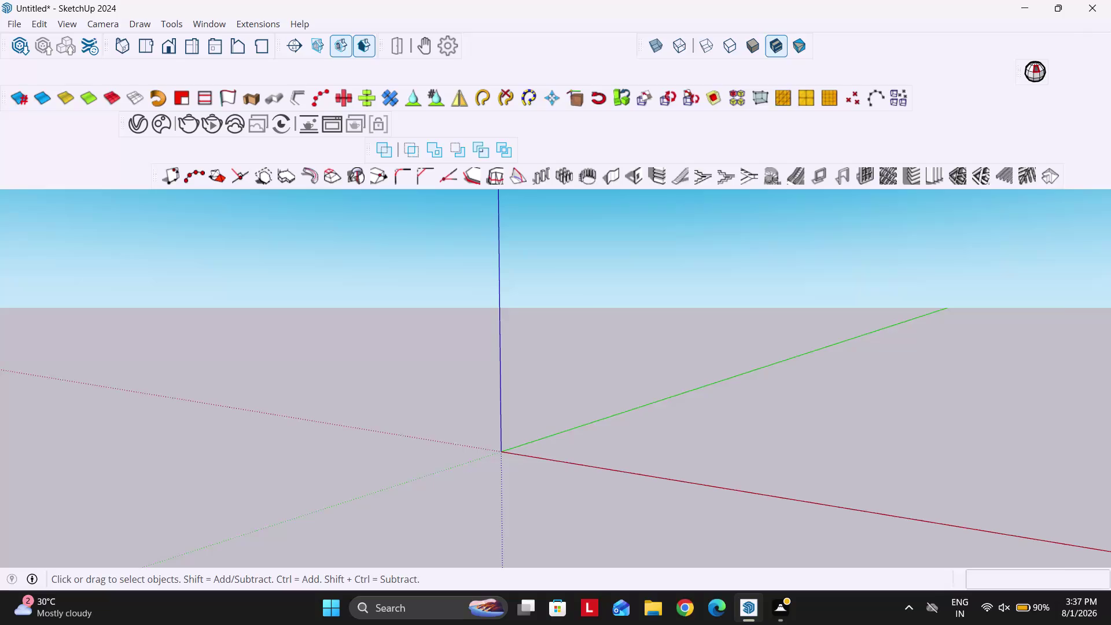
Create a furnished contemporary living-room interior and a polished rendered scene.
Hide the JHS PowerBar, V-Ray and Solid Inspector plugin toolbars.
right_click(526, 53)
click(552, 10)
right_click(518, 40)
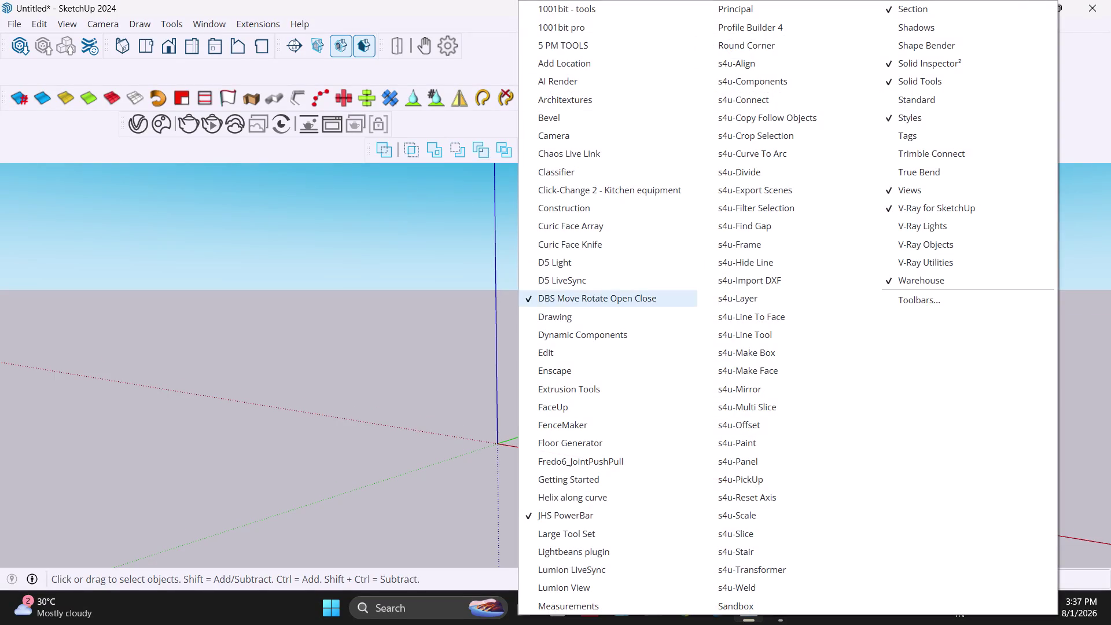
click(562, 296)
right_click(521, 54)
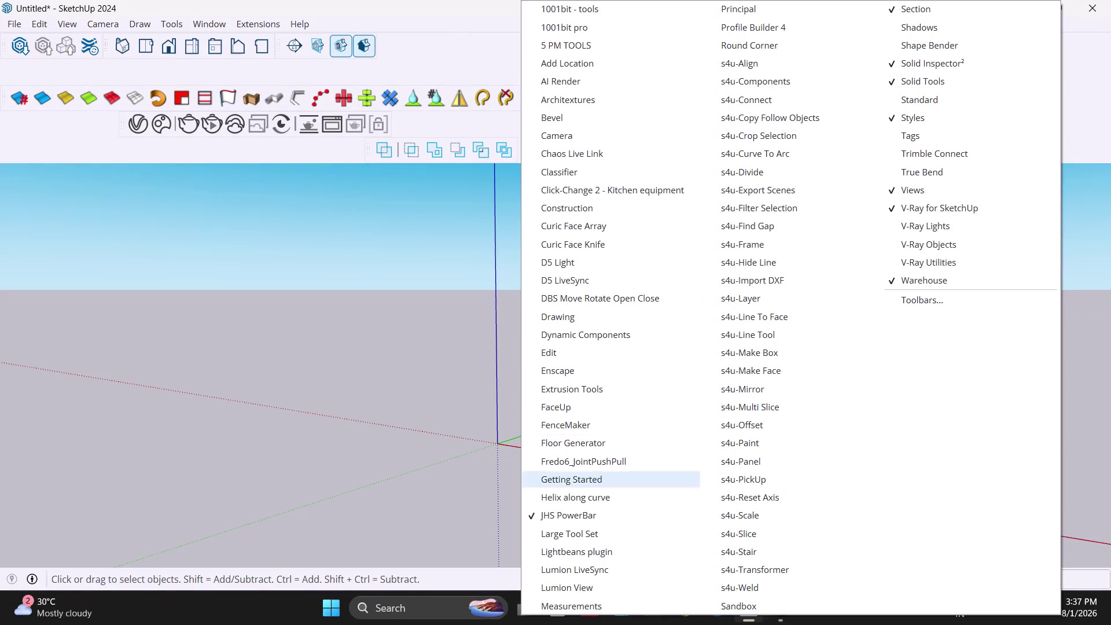
click(551, 516)
right_click(536, 96)
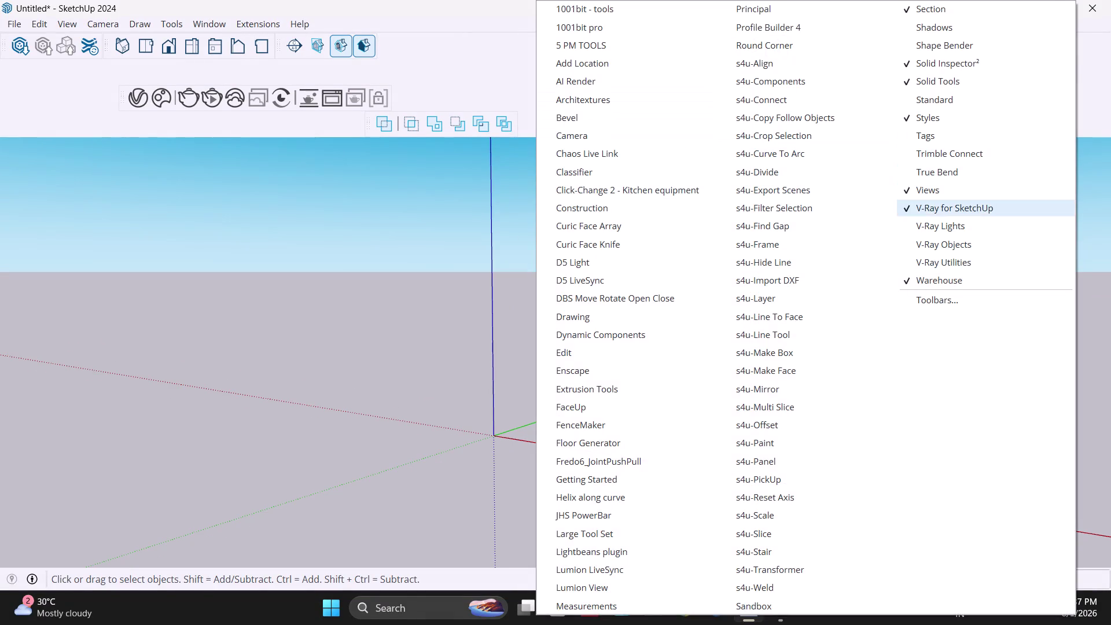
click(931, 210)
right_click(585, 67)
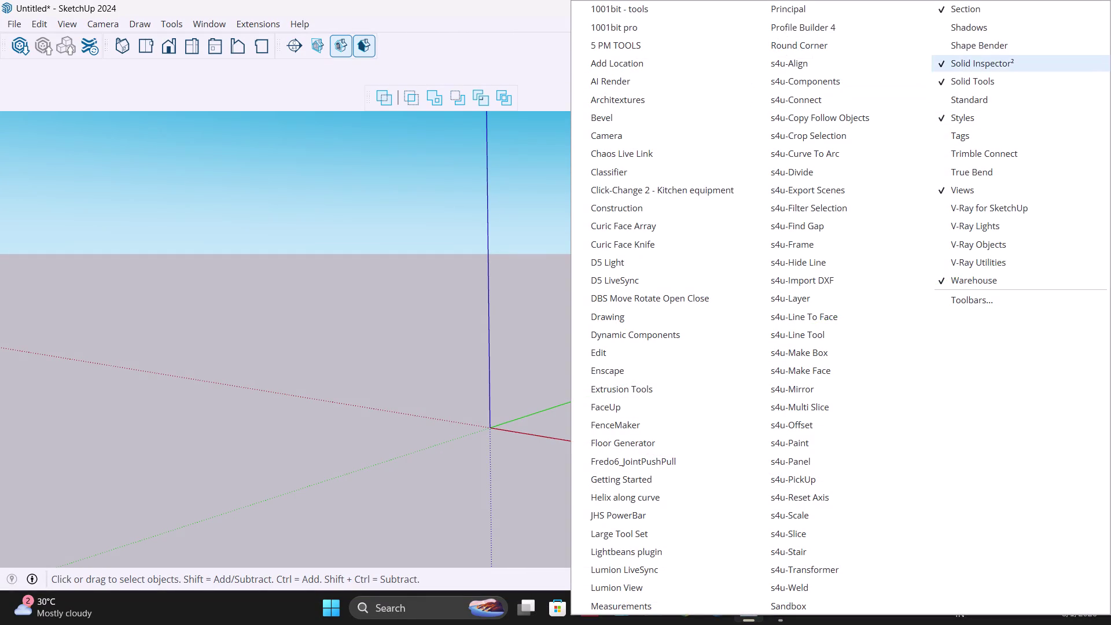
click(967, 67)
Hide the Styles and remaining extra toolbars, then enable the Large Tool Set.
right_click(513, 39)
click(908, 81)
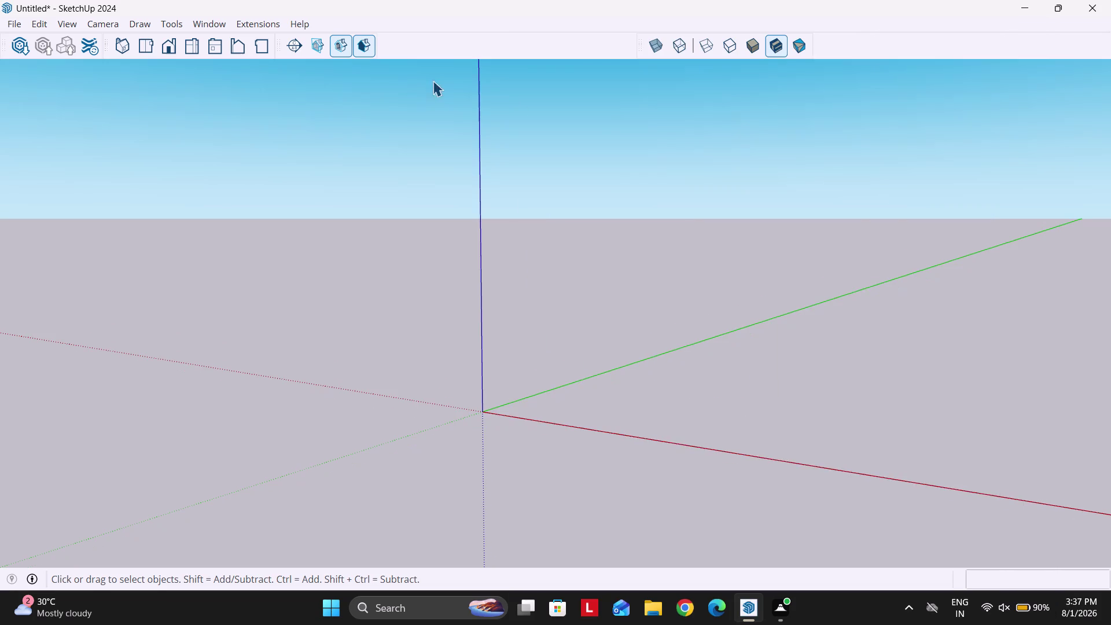
right_click(455, 41)
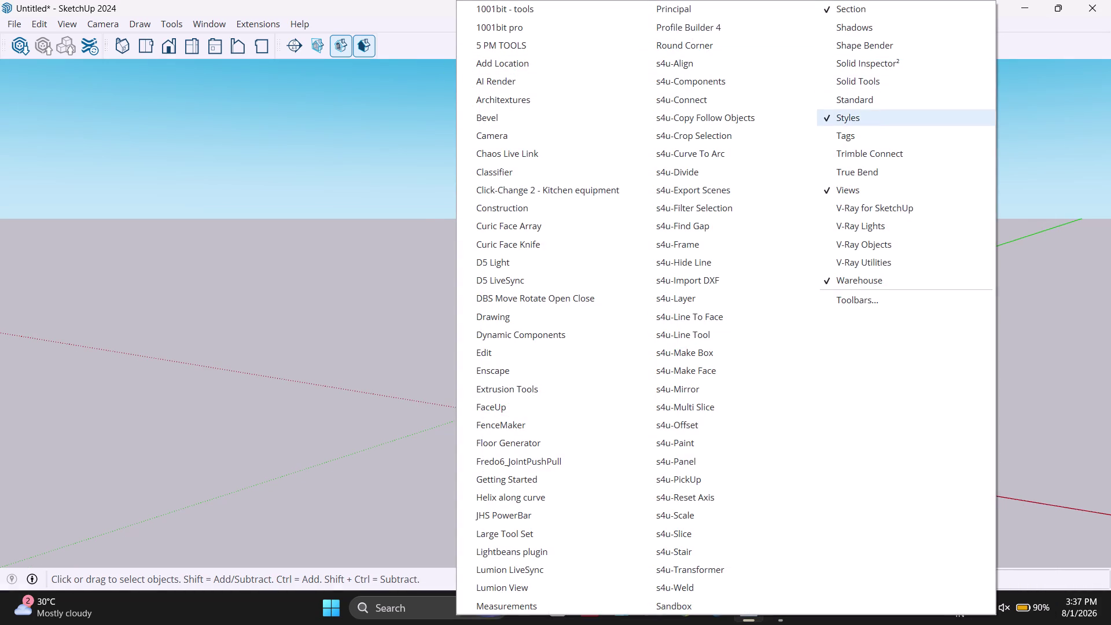
click(839, 111)
right_click(477, 53)
click(885, 7)
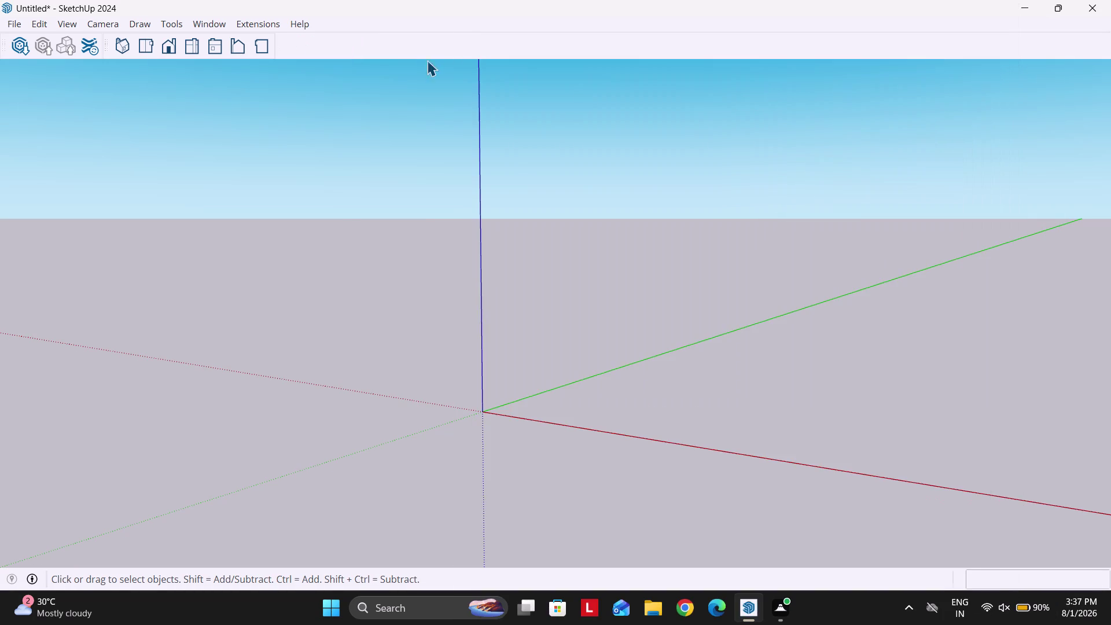
right_click(462, 40)
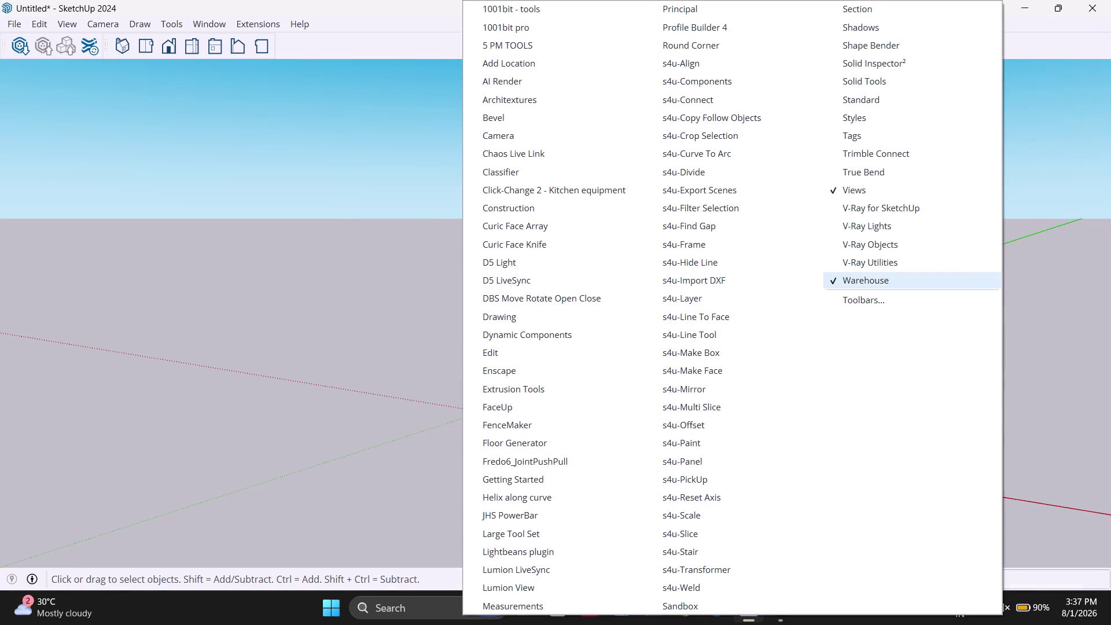
click(400, 271)
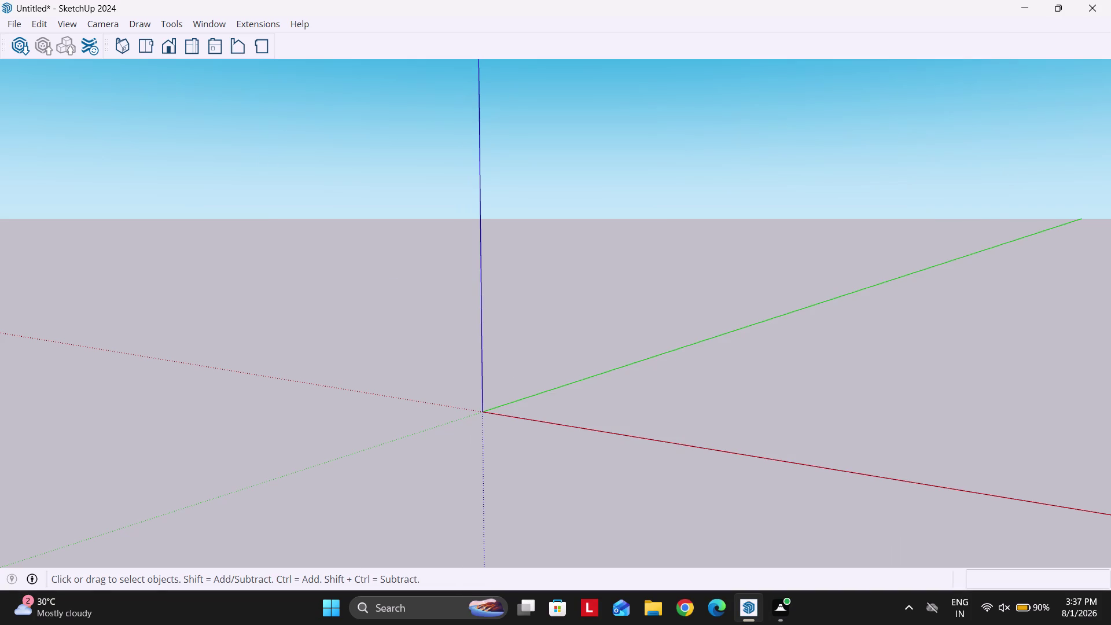
right_click(365, 44)
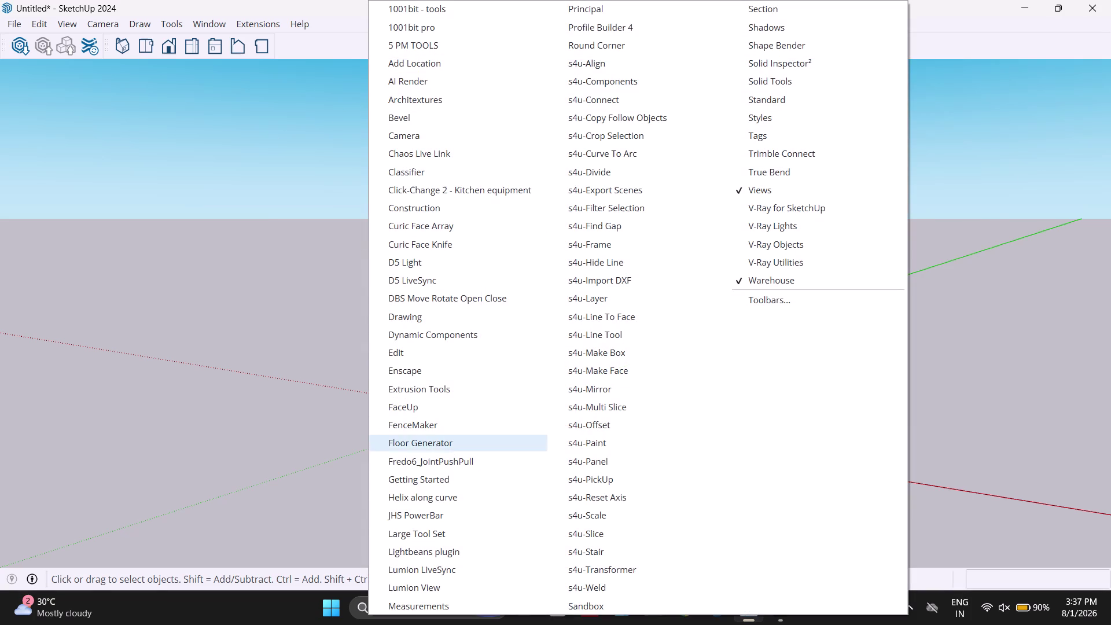
click(408, 534)
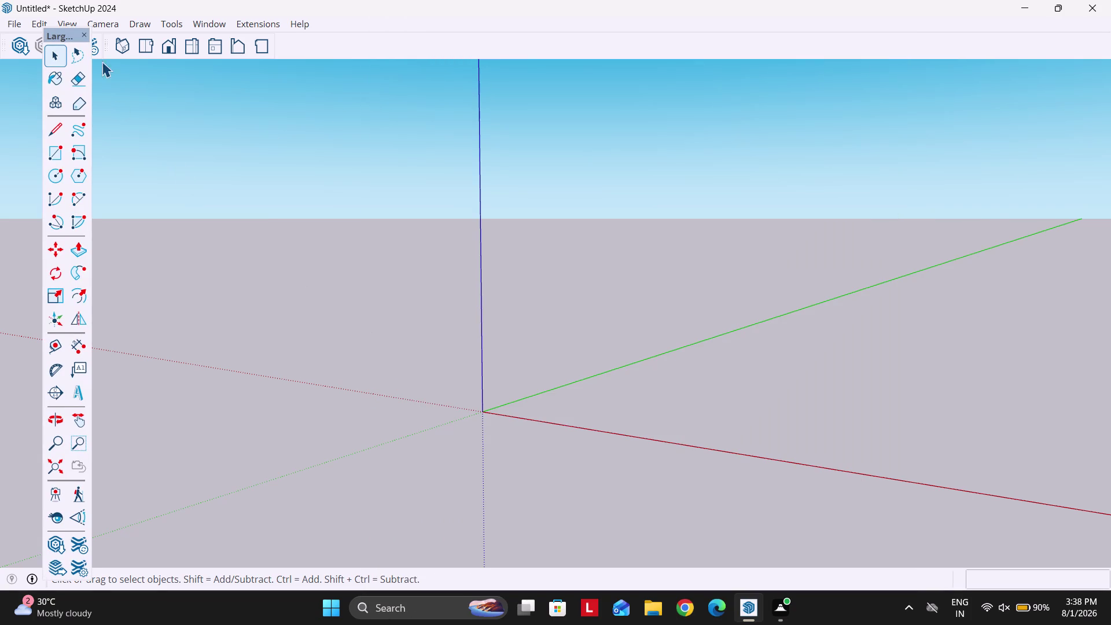
Dock the Large Tool Set and import the living-room image from the Desktop.
double_click(60, 36)
click(15, 21)
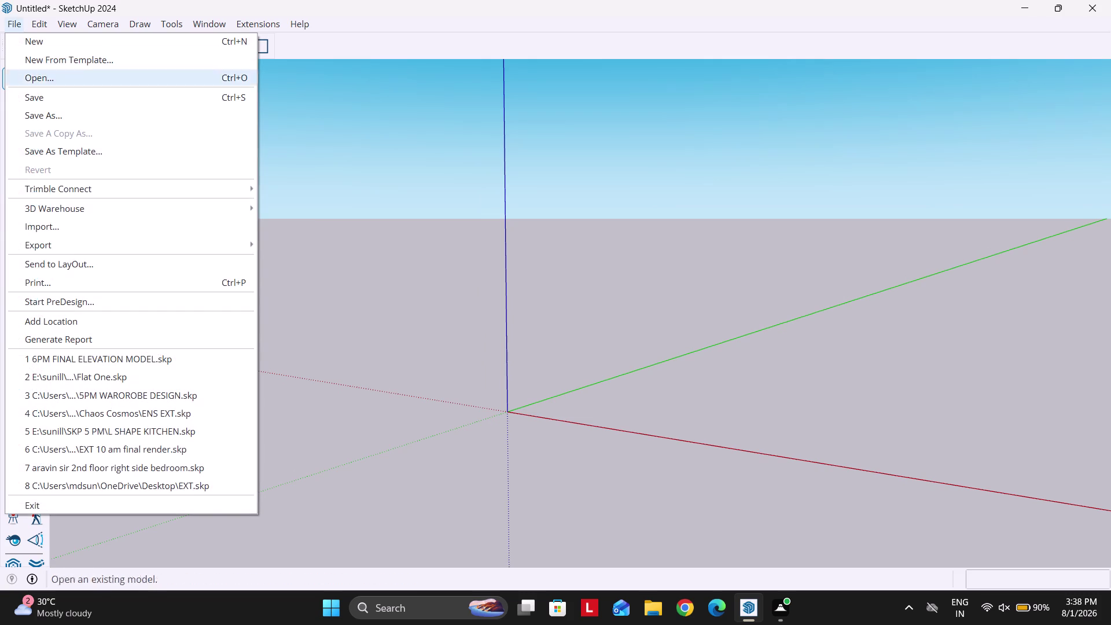
click(49, 226)
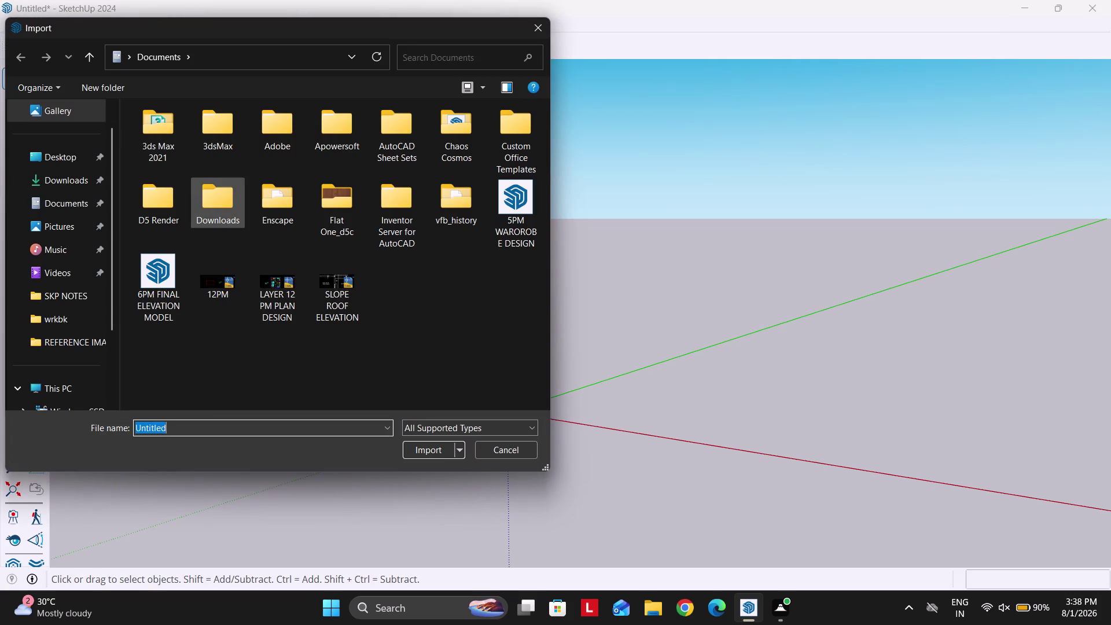
click(68, 168)
click(59, 155)
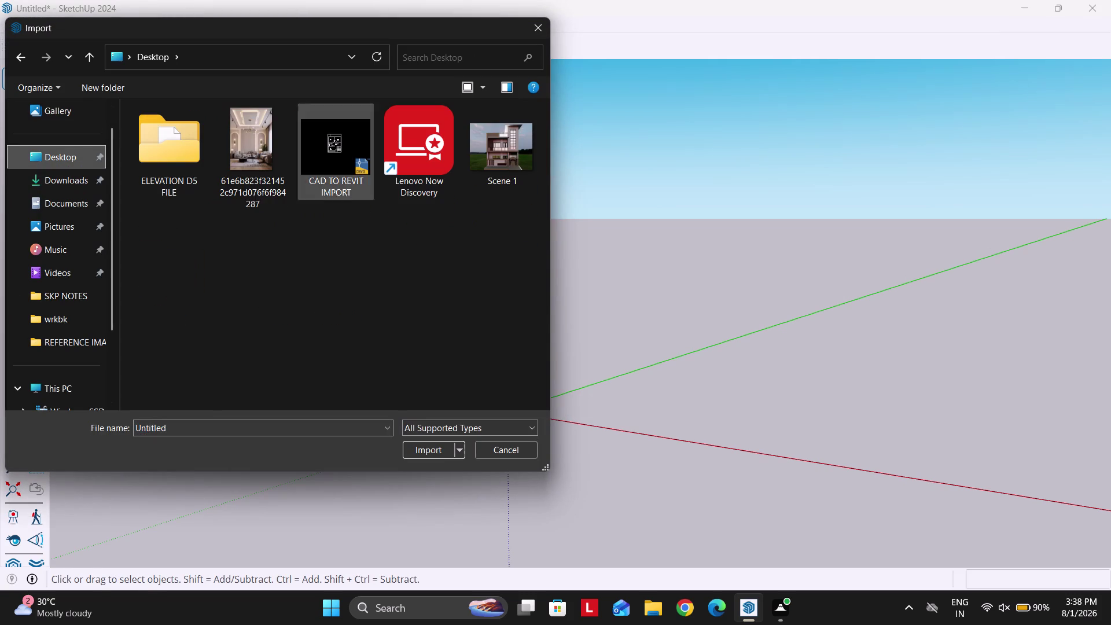
double_click(242, 136)
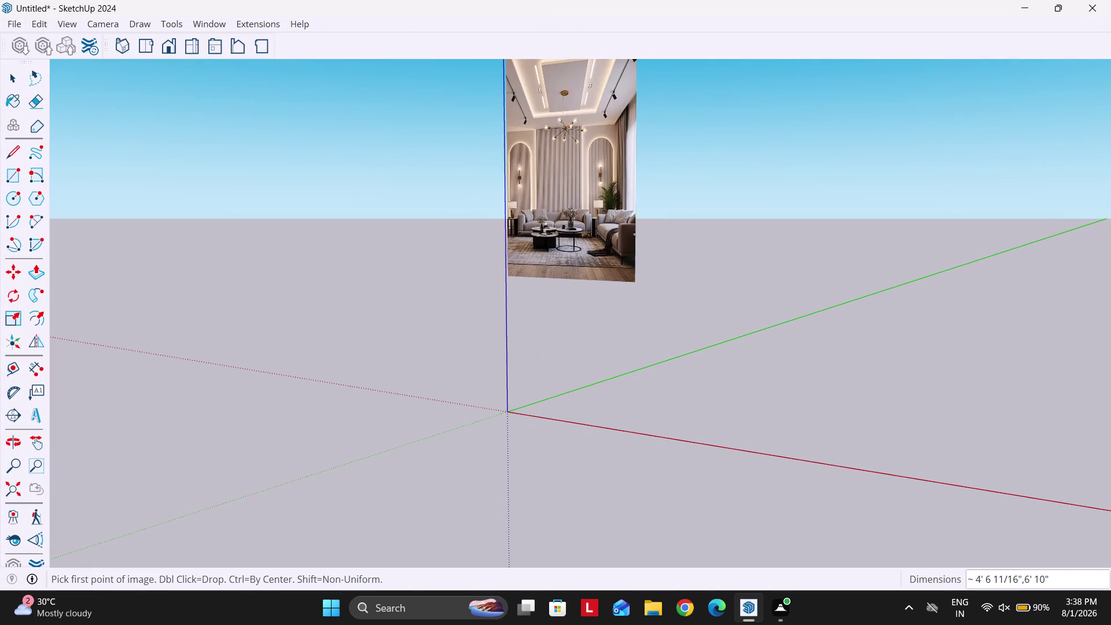
click(508, 276)
click(683, 152)
Move the reference image so it stands just left of the origin.
scroll(down, 3)
middle_drag(572, 369, 714, 418)
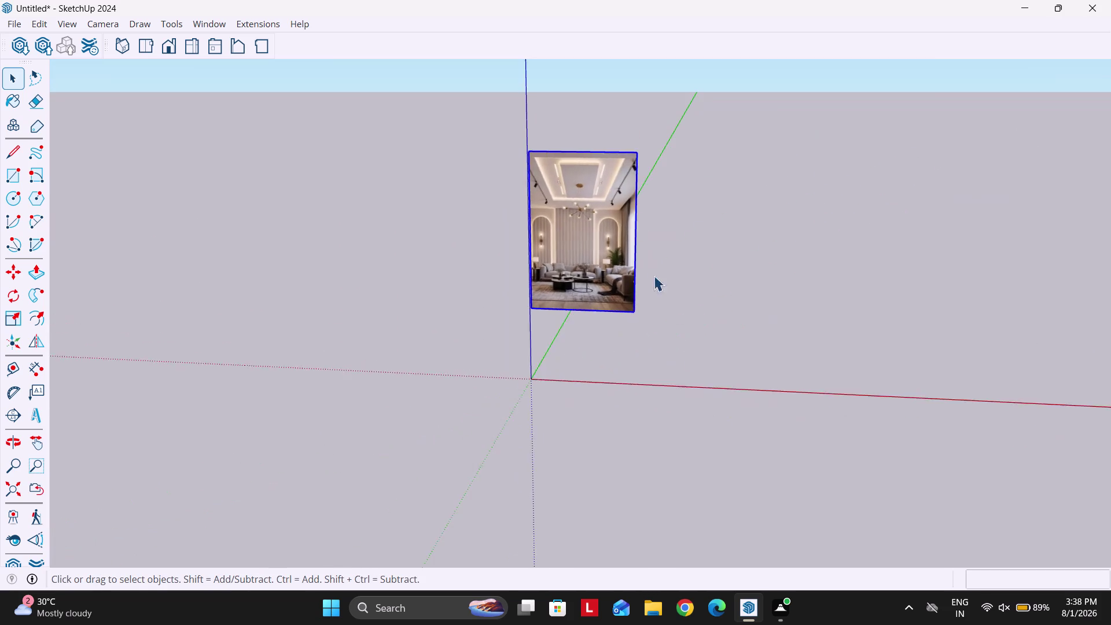
scroll(up, 3)
key(m)
click(563, 299)
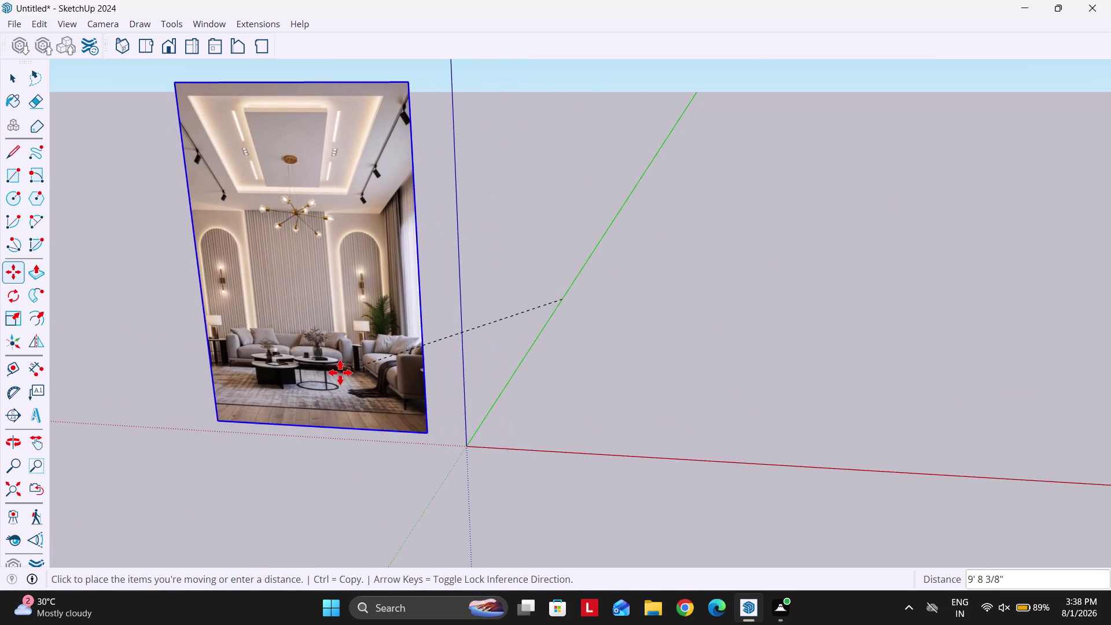
click(340, 373)
key(space)
scroll(down, 3)
middle_drag(448, 447, 465, 463)
key(r)
scroll(up, 3)
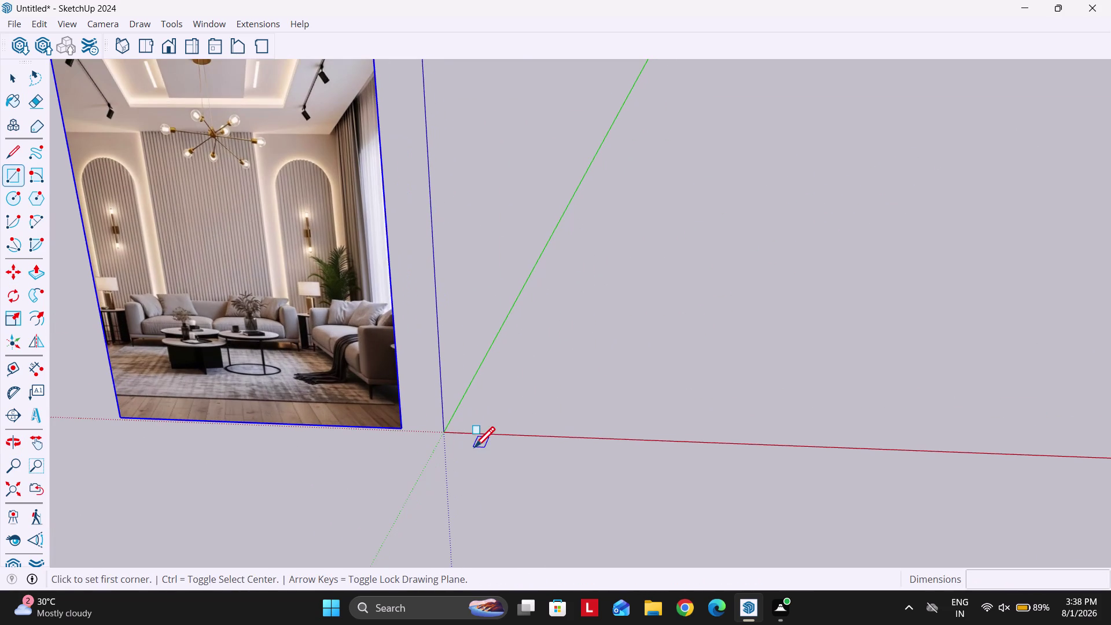
Draw a 16' by 24' rectangle on the wrong plane and undo it.
click(471, 428)
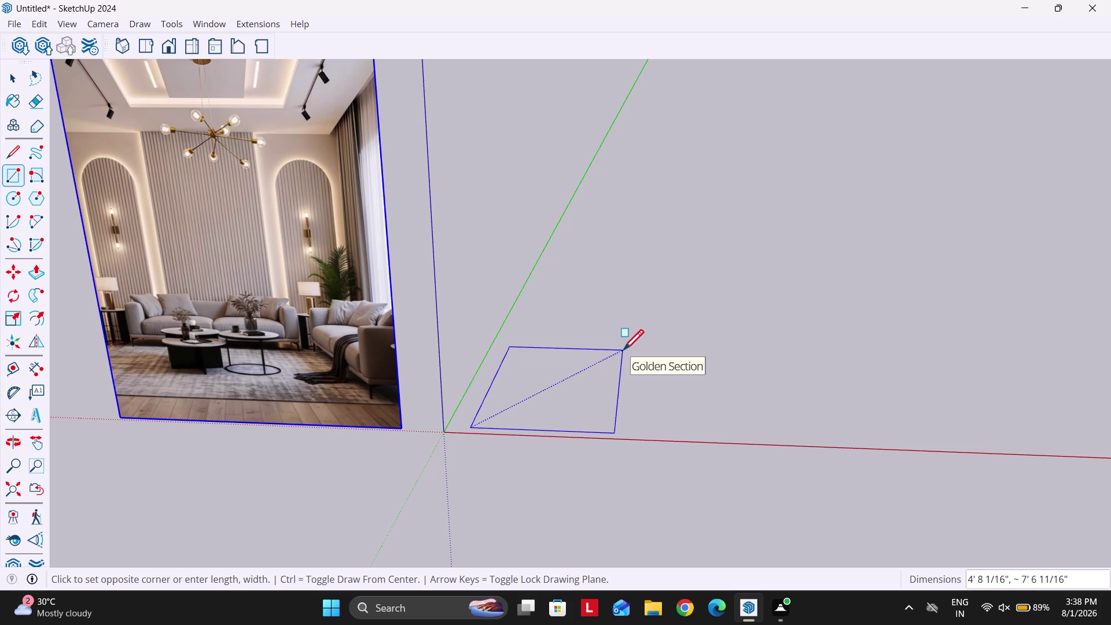
key(End)
key(Right)
key(apostrophe)
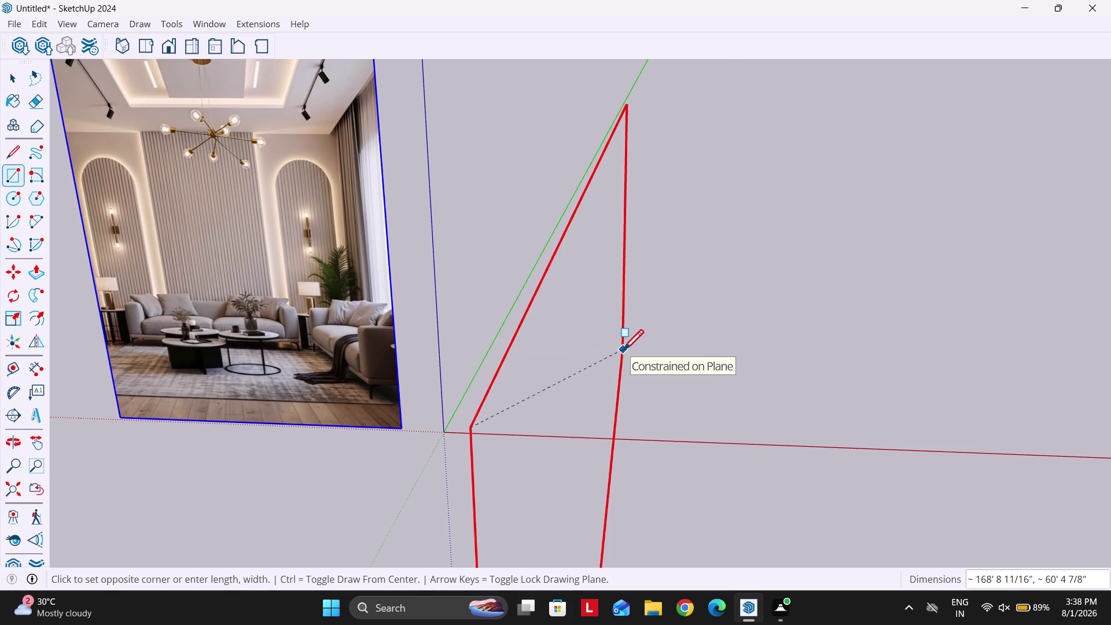
key(BackSpace)
text(16)
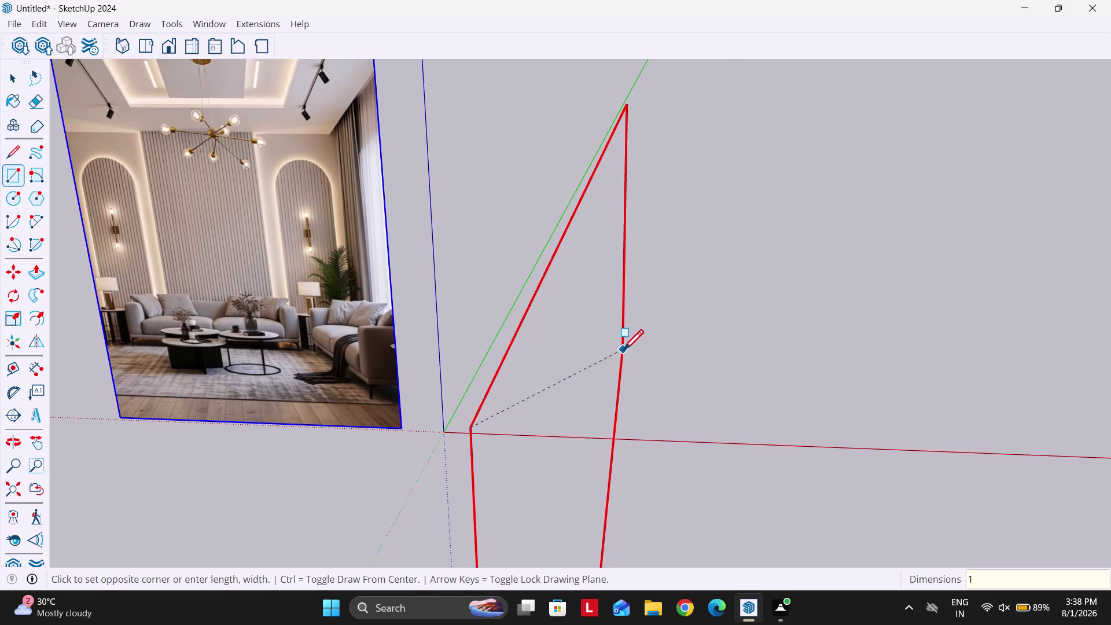
text(',24)
text(')
key(Return)
key(ctrl+z)
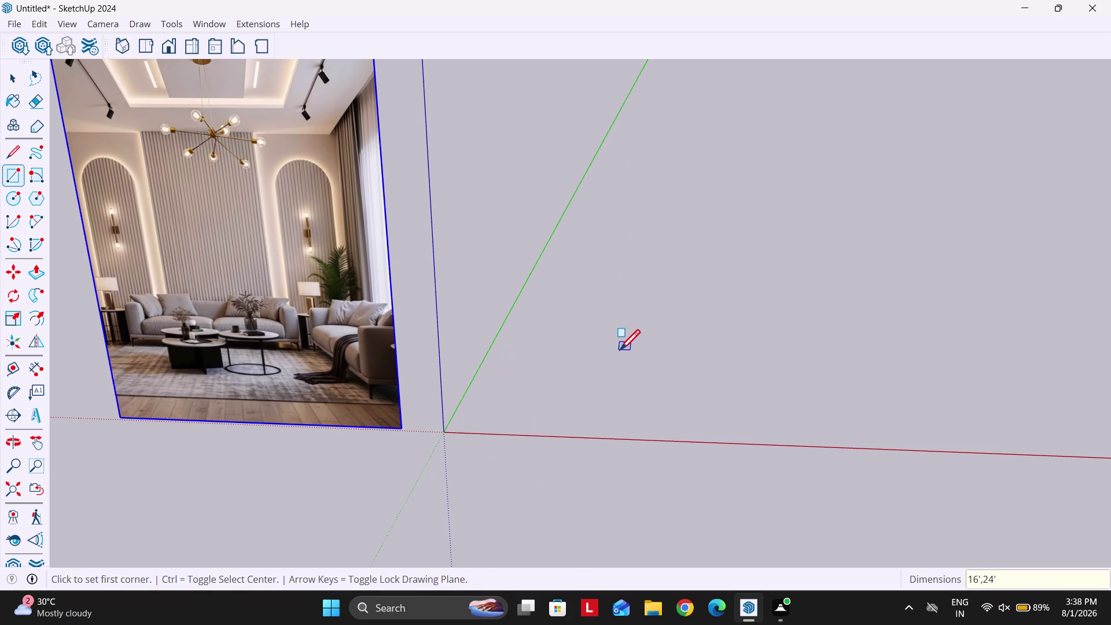
Redraw the 16' by 24' floor rectangle from the origin and view it from above.
key(r)
click(508, 425)
text(16)
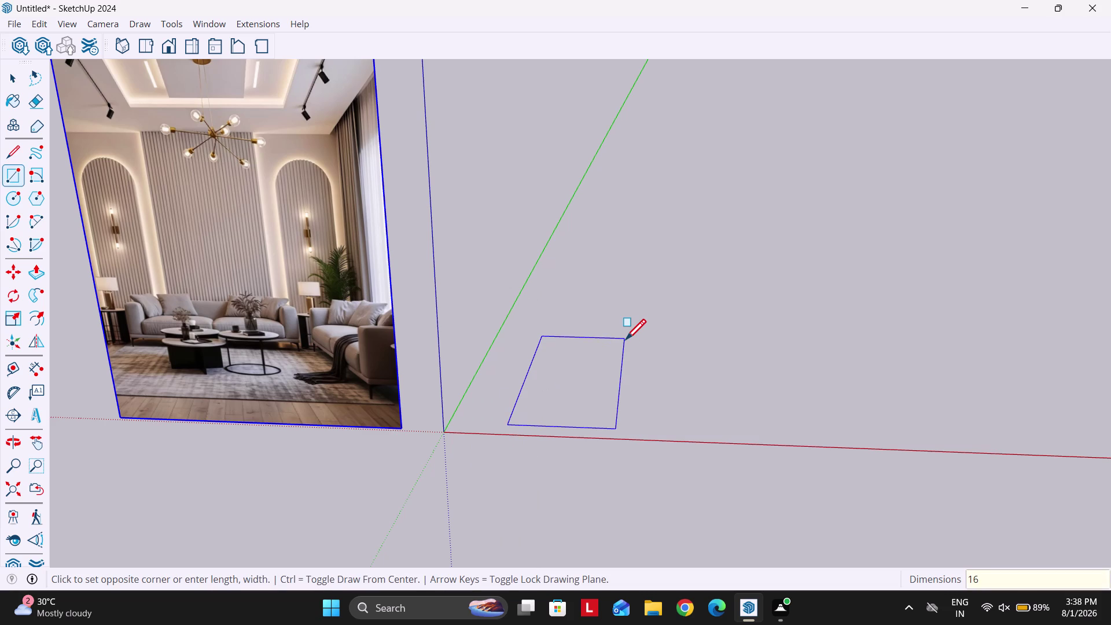
text(',24')
key(Return)
key(space)
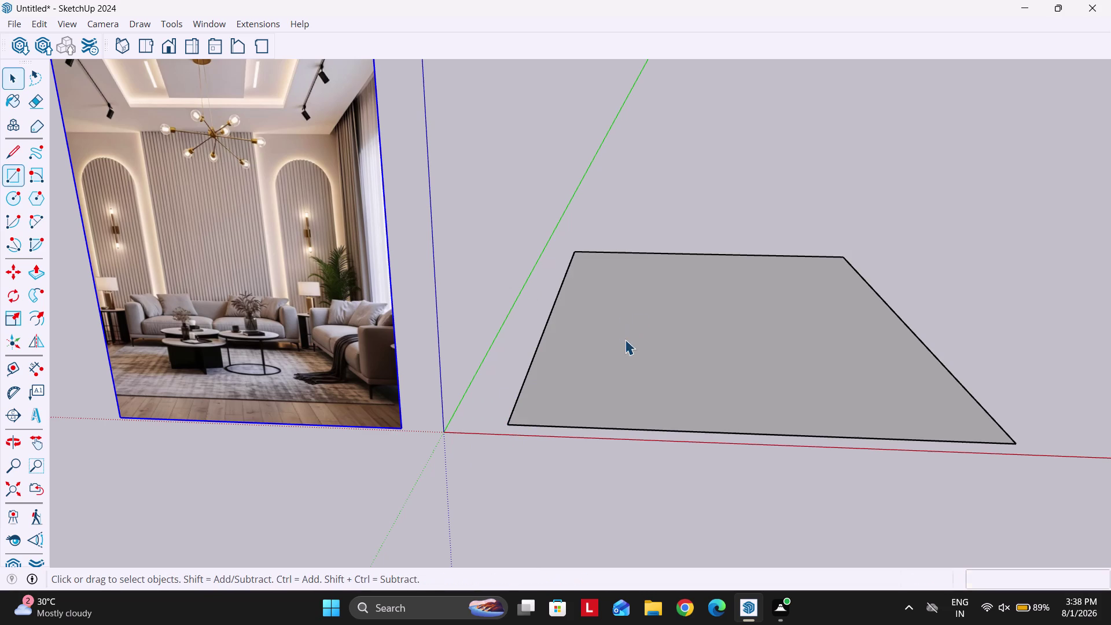
scroll(down, 3)
middle_drag(575, 348, 580, 421)
scroll(up, 3)
middle_click(599, 341)
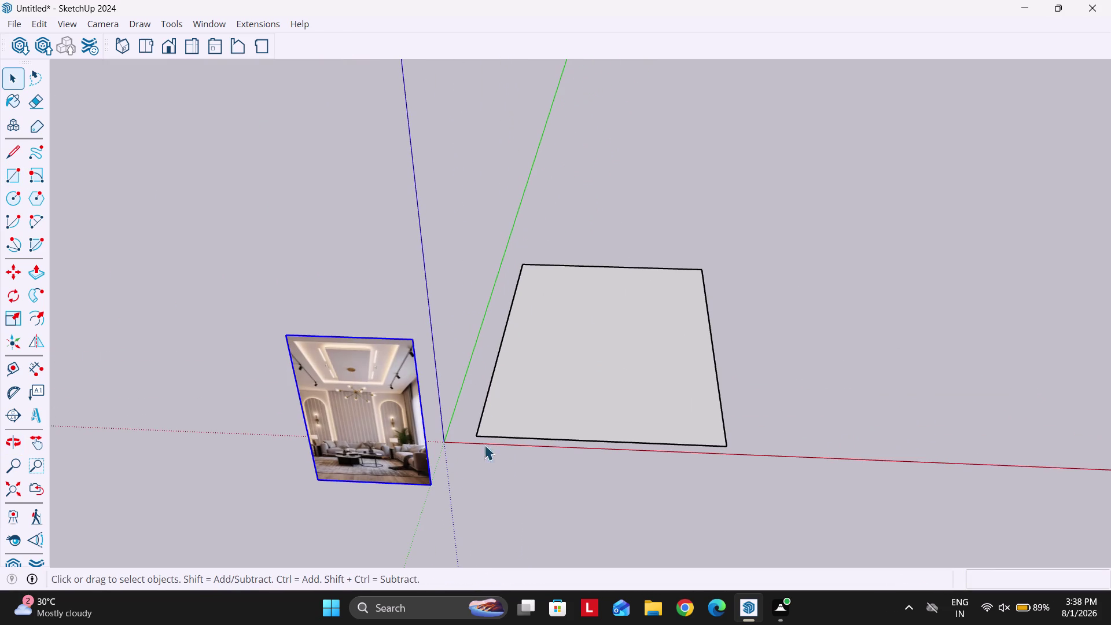
scroll(up, 3)
scroll(down, 3)
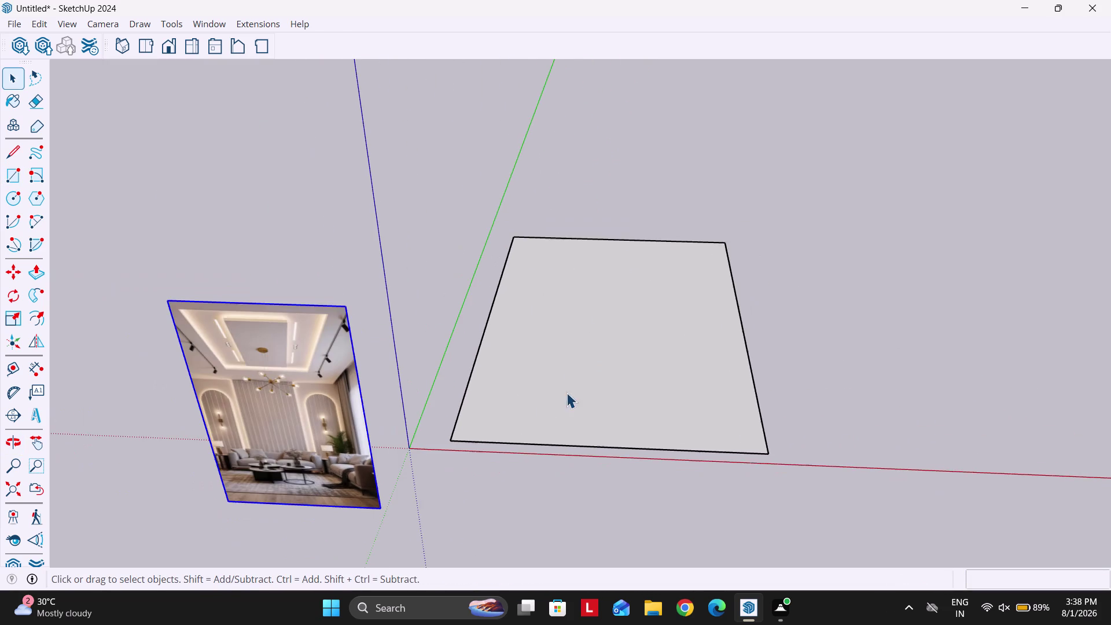
middle_drag(565, 394, 565, 388)
Offset the floor outline inward by 6 inches.
key(o)
click(622, 403)
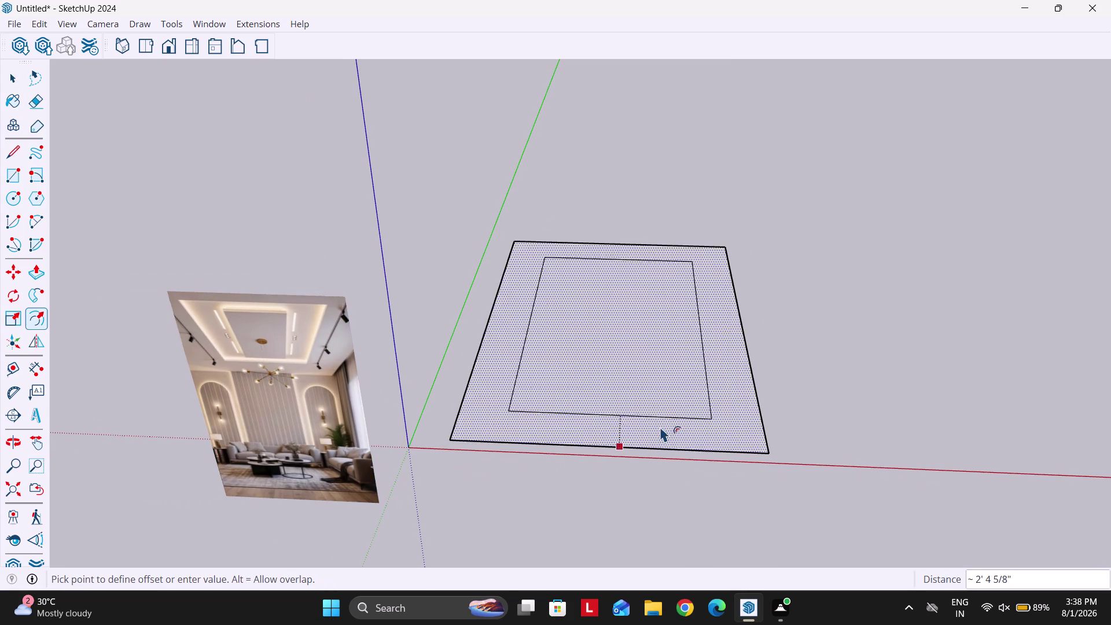
text(6")
key(Return)
key(space)
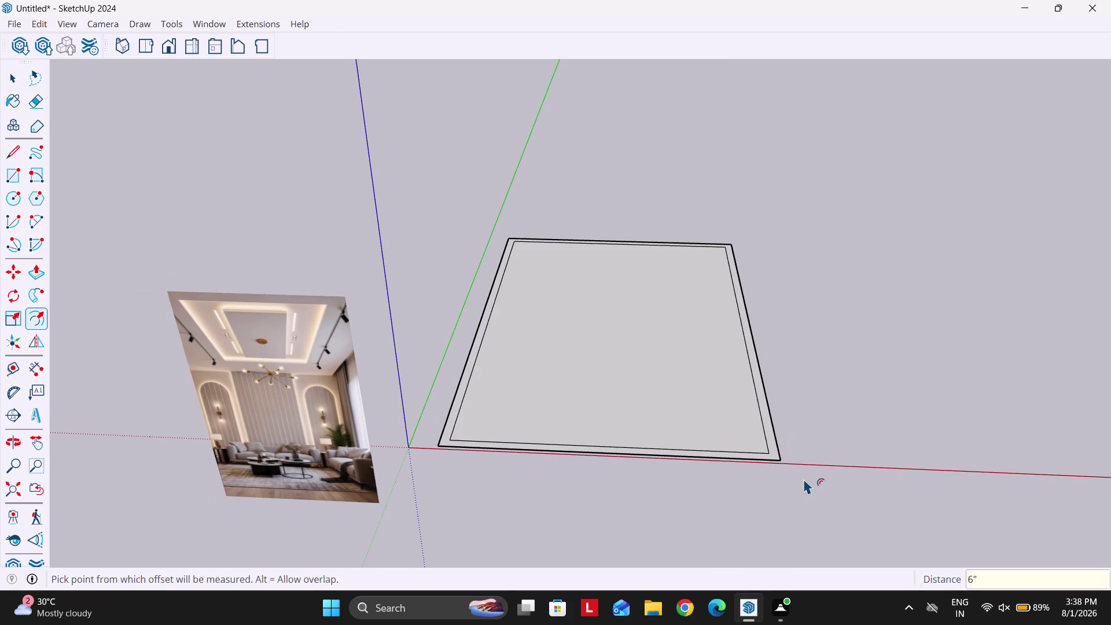
scroll(up, 3)
Move the inner front edge onto the outer edge and delete the inner floor and front strip.
click(737, 467)
key(m)
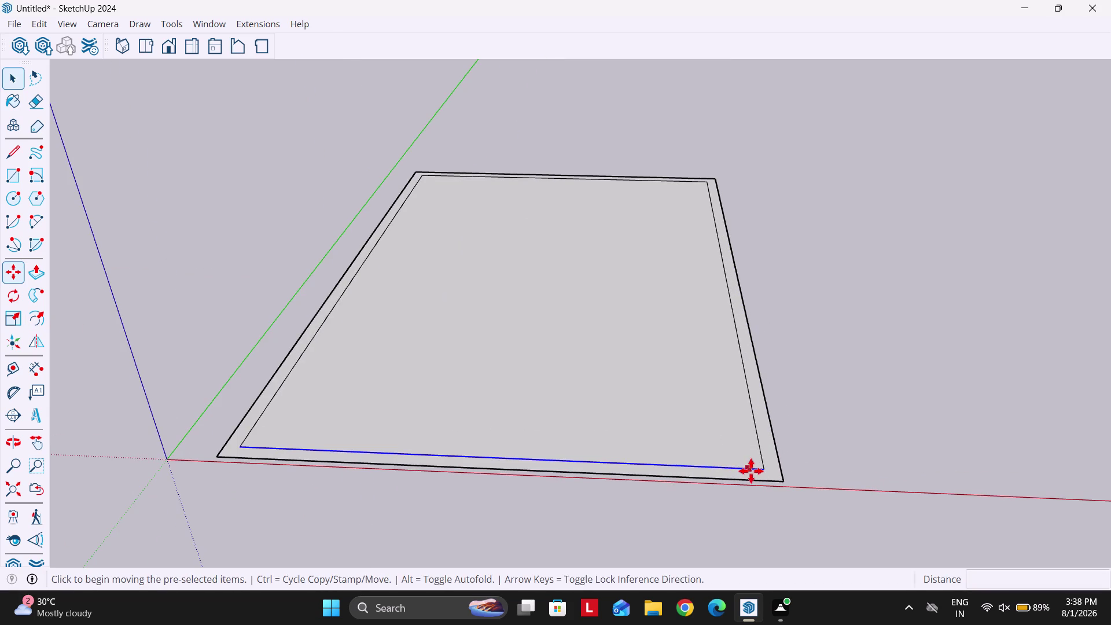
click(762, 467)
click(768, 483)
key(space)
drag(690, 513, 644, 464)
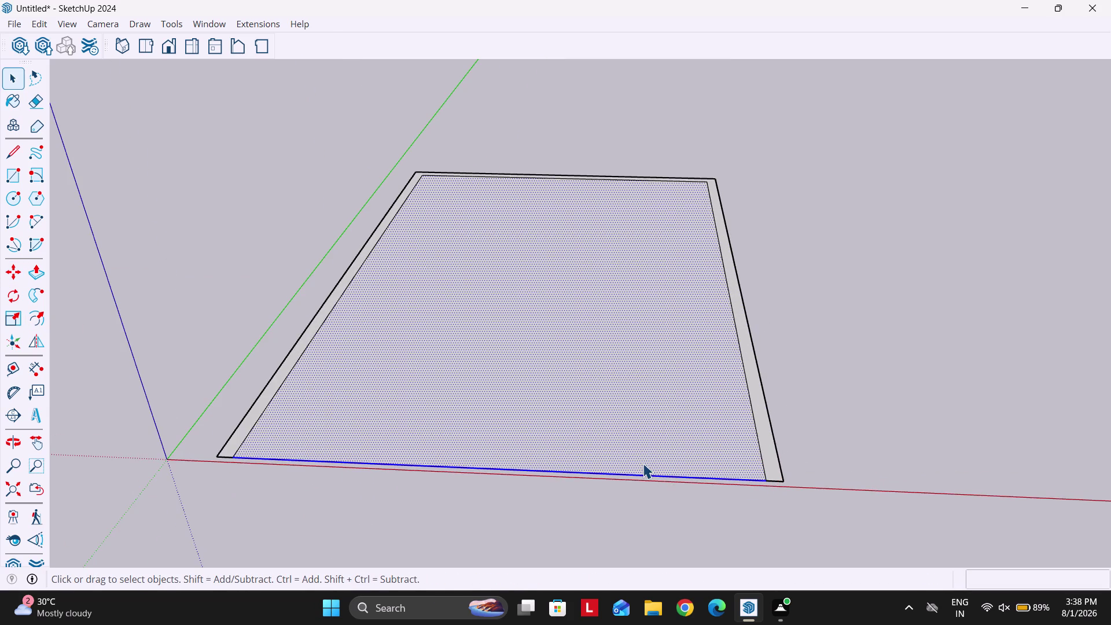
key(Delete)
Select the U-shaped wall outline and pick an option from its context menu.
scroll(down, 3)
drag(372, 235, 381, 239)
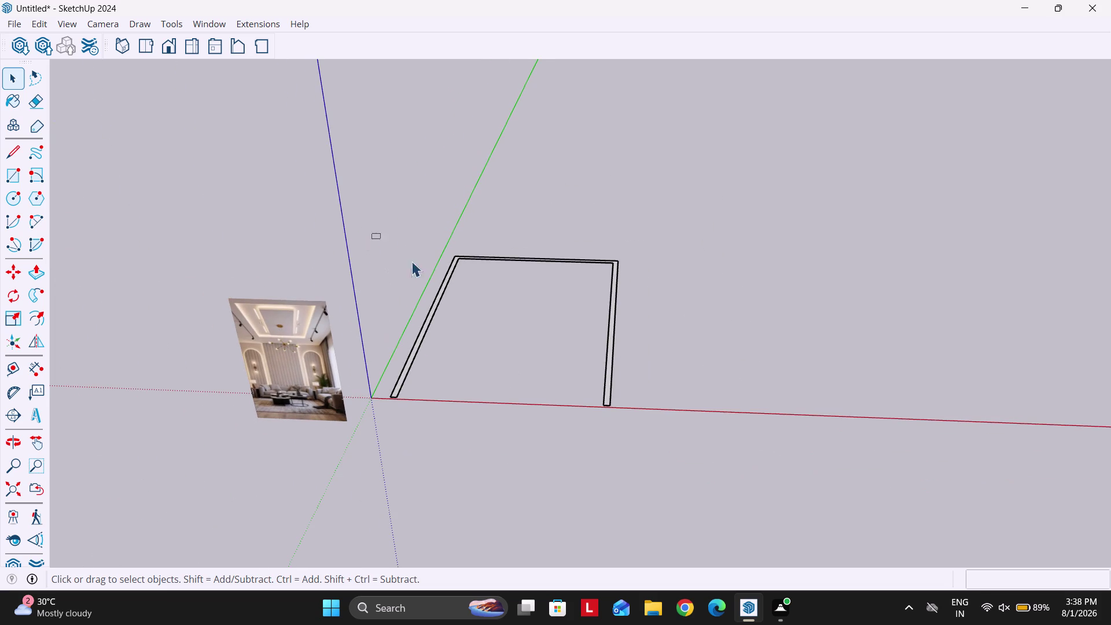
drag(381, 239, 670, 488)
scroll(up, 3)
right_click(616, 319)
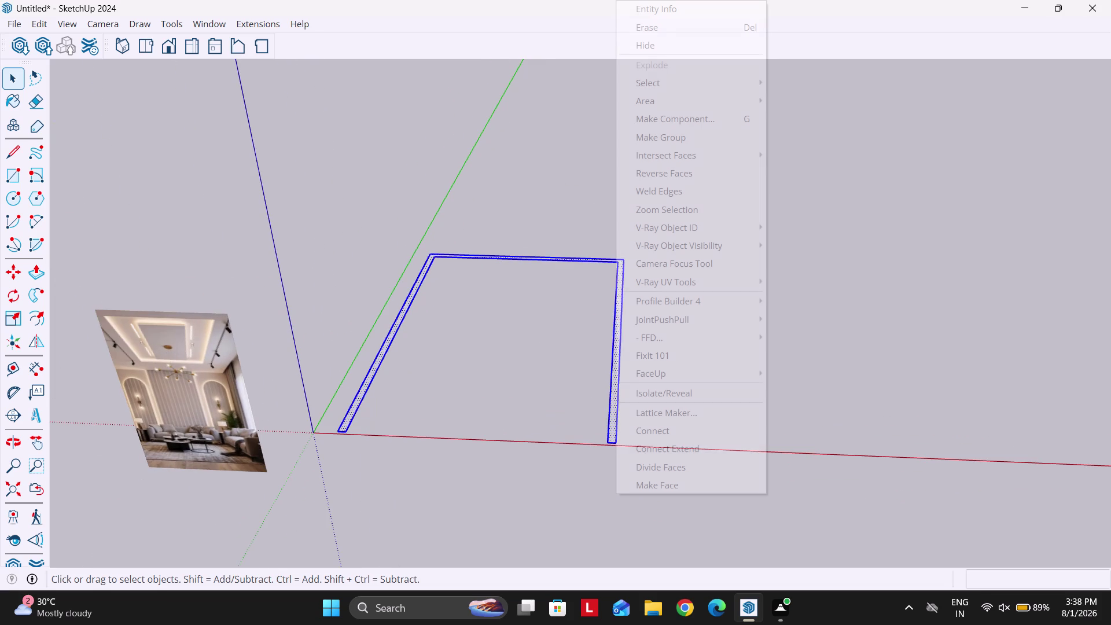
click(665, 141)
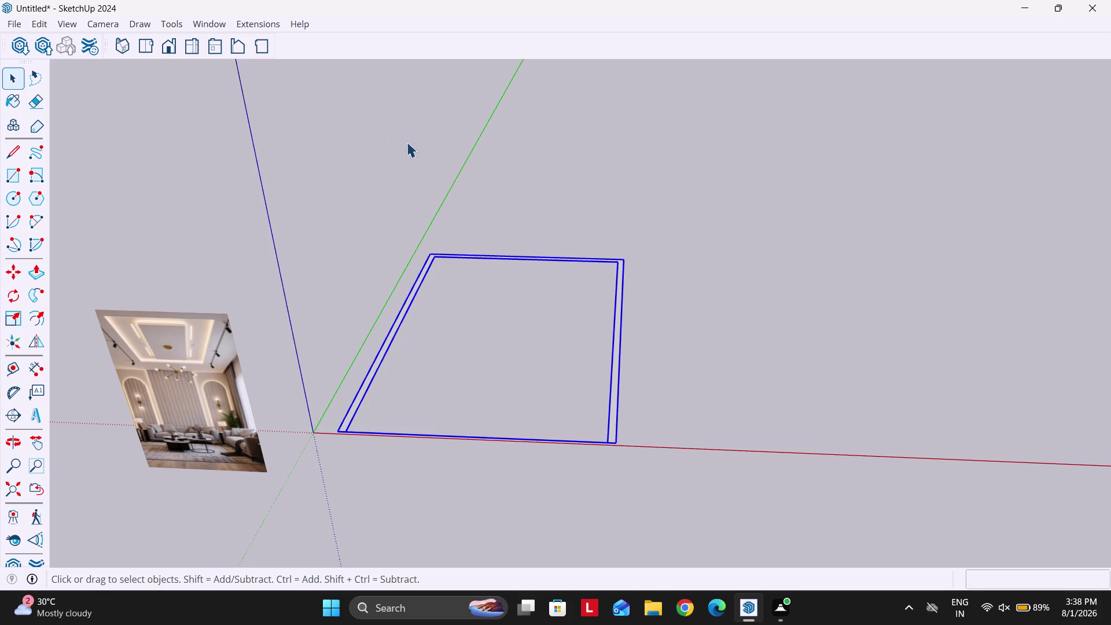
scroll(up, 3)
click(649, 268)
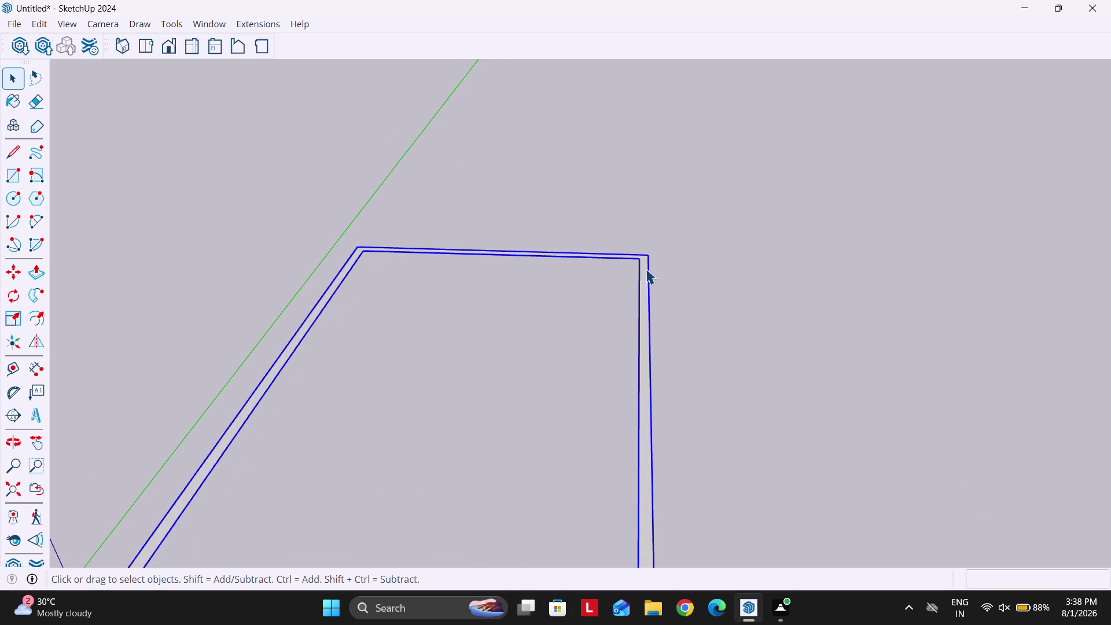
Push/Pull the wall footprint up to 10 feet.
double_click(645, 269)
key(p)
click(648, 279)
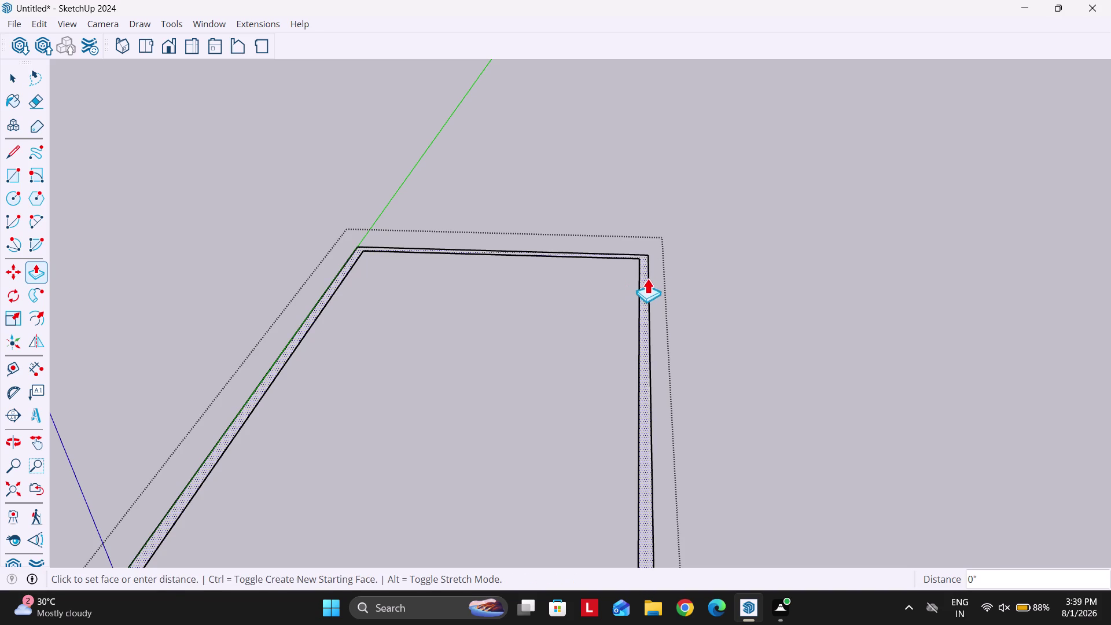
key(1)
text(0)
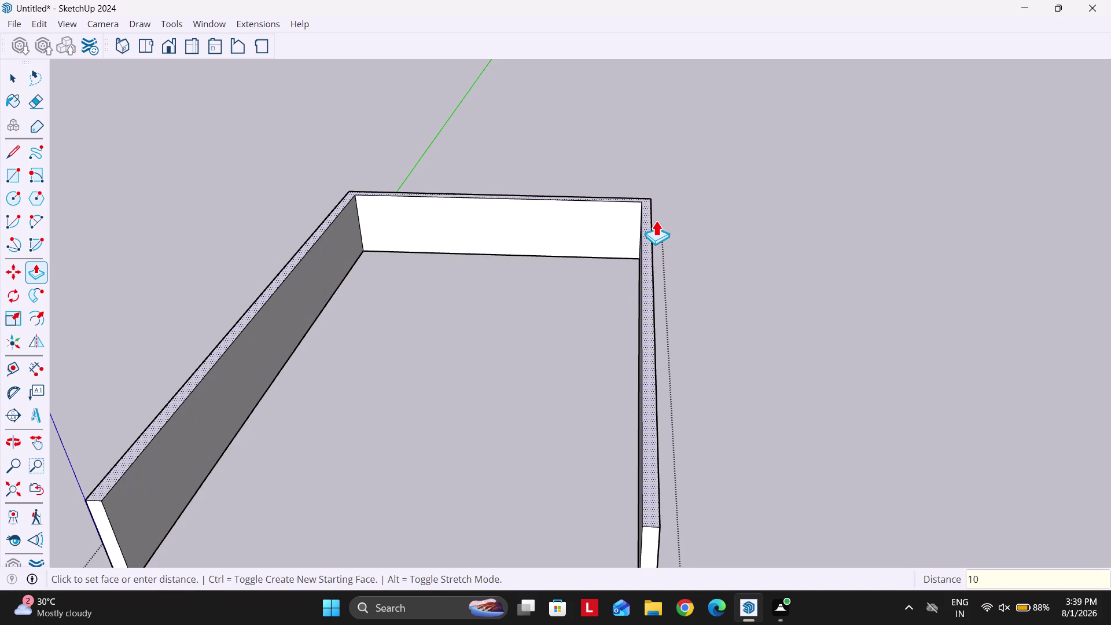
text(')
key(Return)
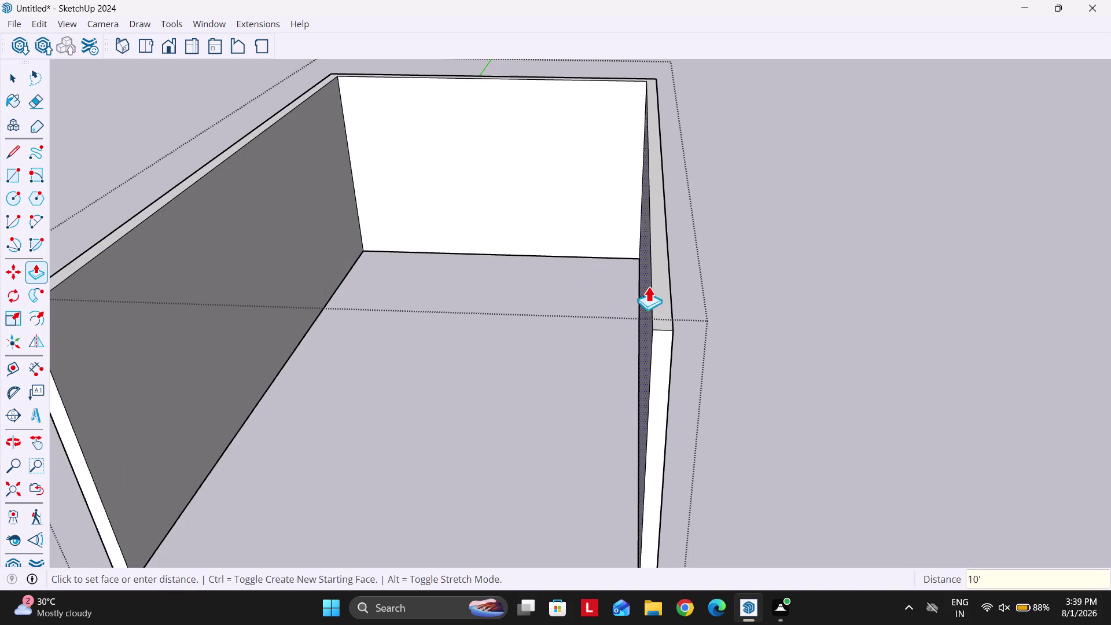
Extrude the right wall's end by 2 feet and orbit out to see the room.
click(660, 298)
text(2')
key(Return)
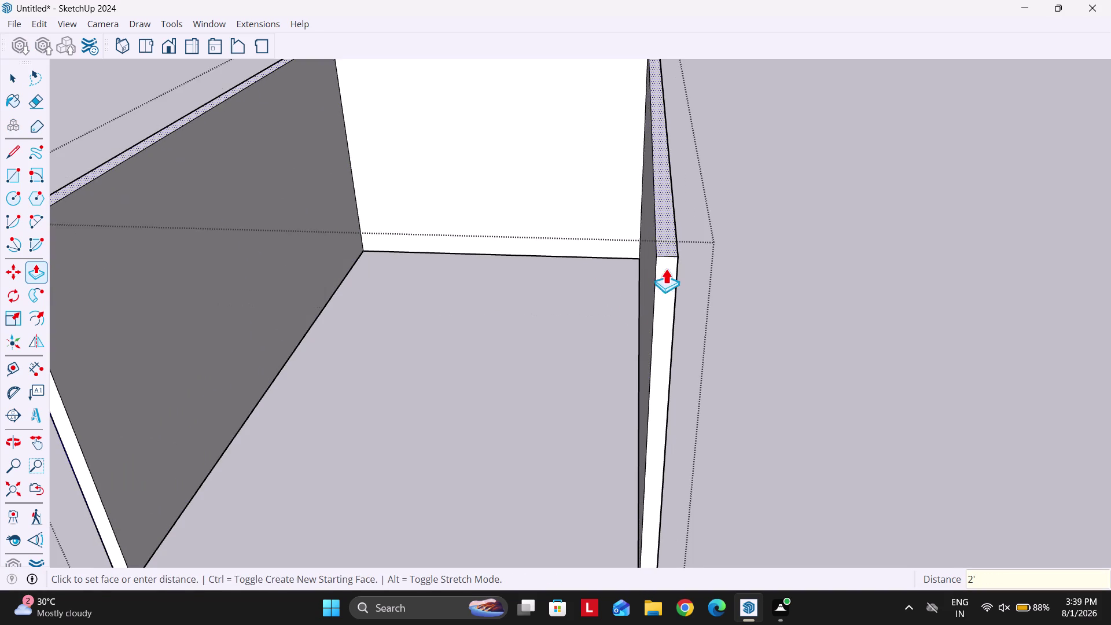
key(space)
scroll(down, 3)
scroll(up, 3)
middle_drag(620, 328, 606, 247)
Clear the selection and start a floor rectangle at the front-left wall corner.
click(676, 274)
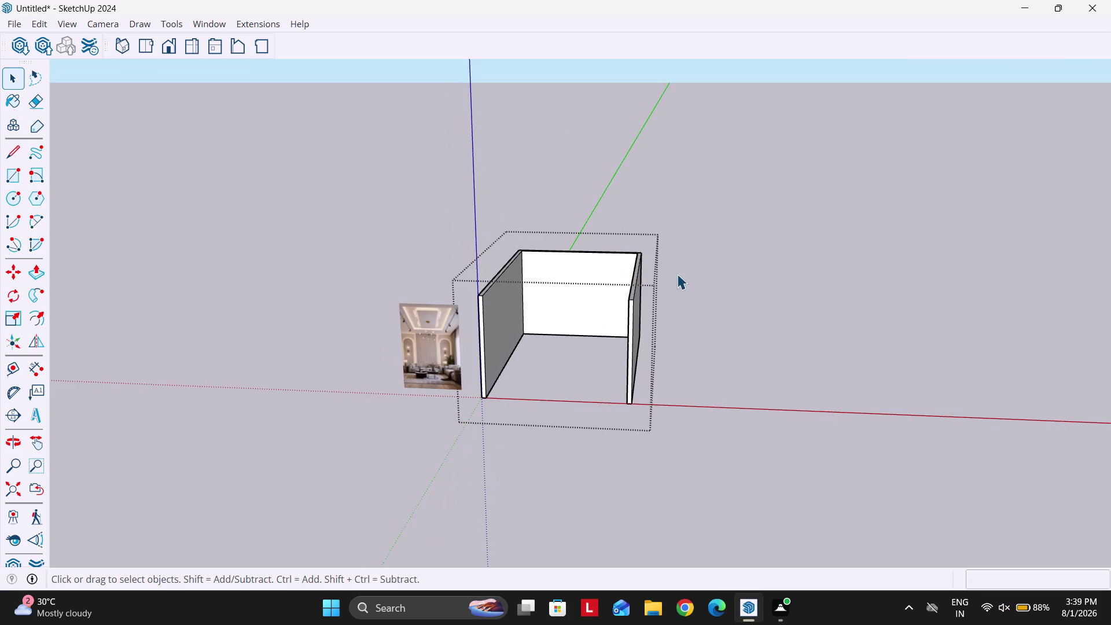
scroll(up, 3)
right_click(577, 368)
click(609, 412)
key(r)
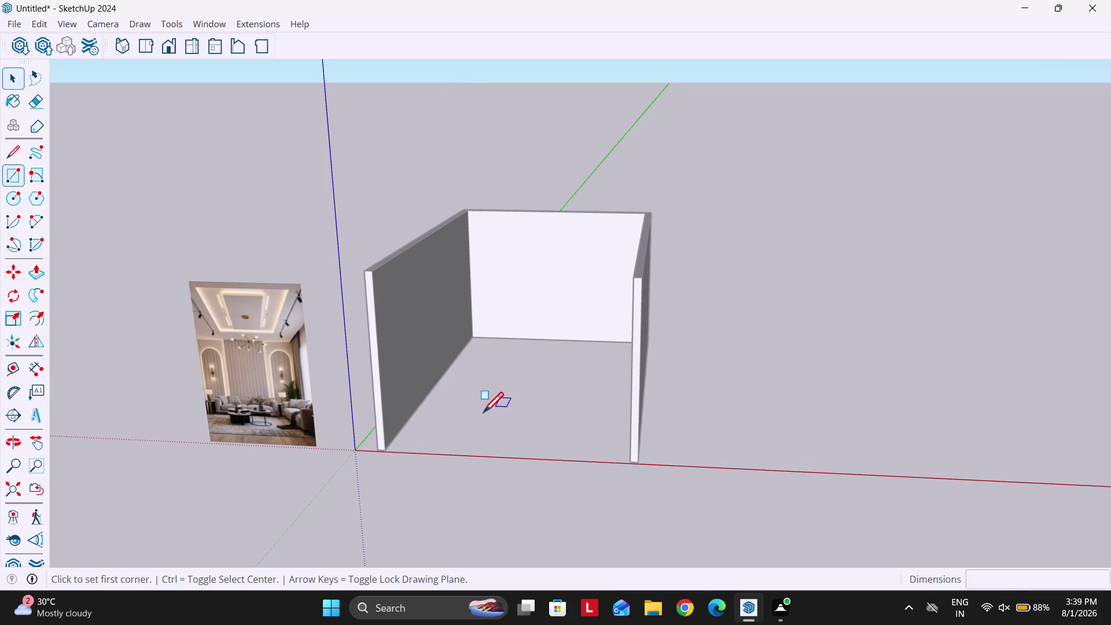
click(379, 452)
Finish the floor rectangle and push it down into a 1-foot floor slab.
middle_drag(494, 417, 409, 451)
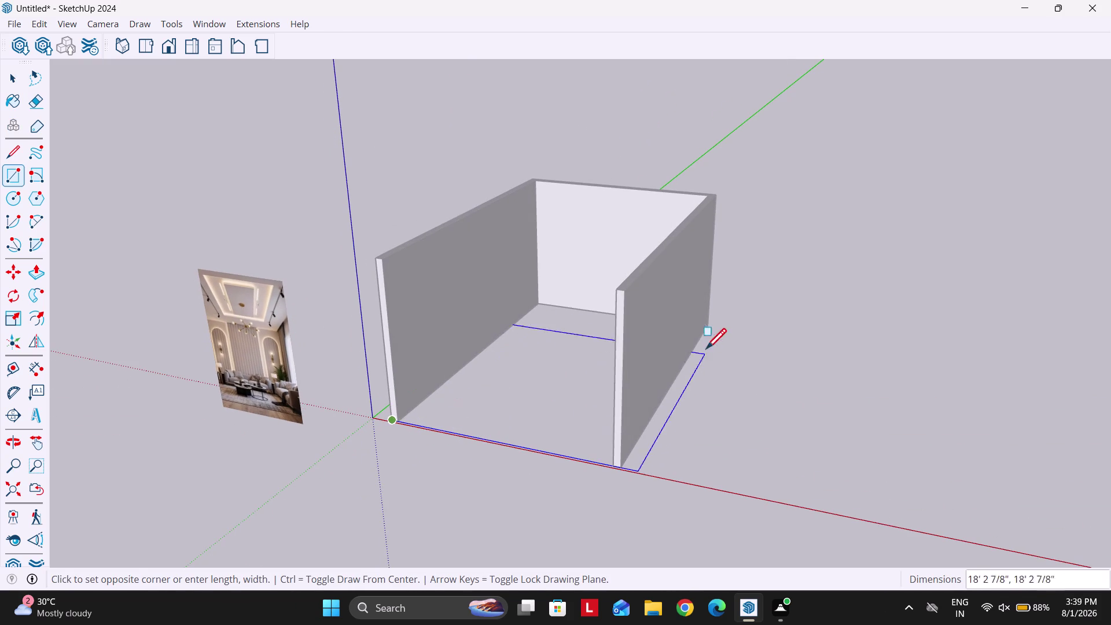
click(710, 328)
key(space)
key(p)
click(587, 420)
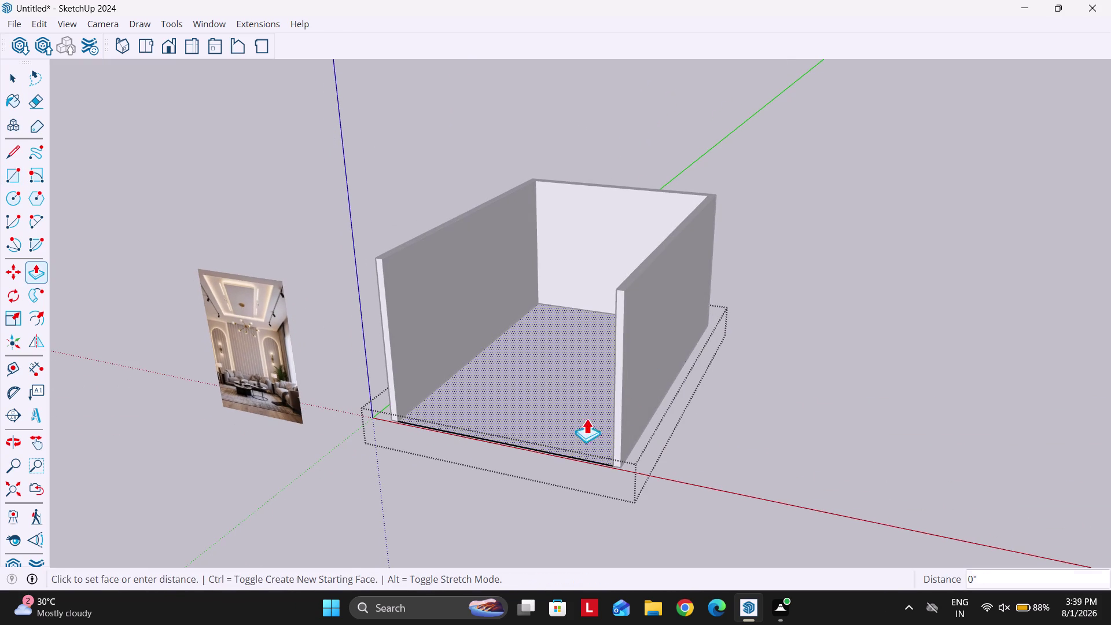
text(1')
key(Return)
key(space)
Copy the floor slab up onto the top of the walls.
click(691, 444)
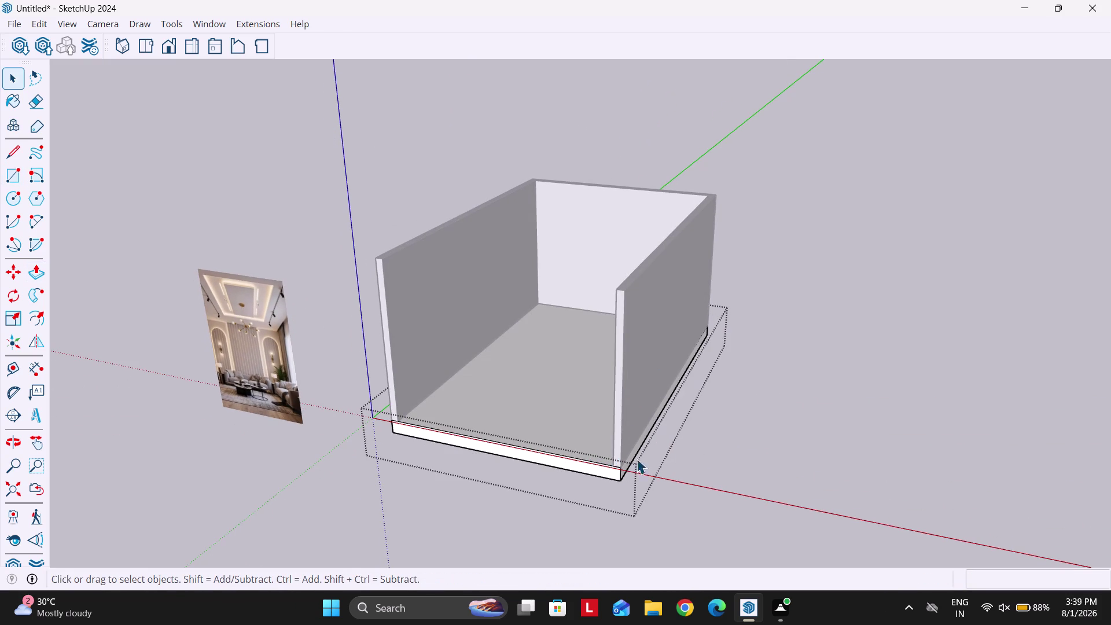
click(597, 449)
key(m)
click(625, 481)
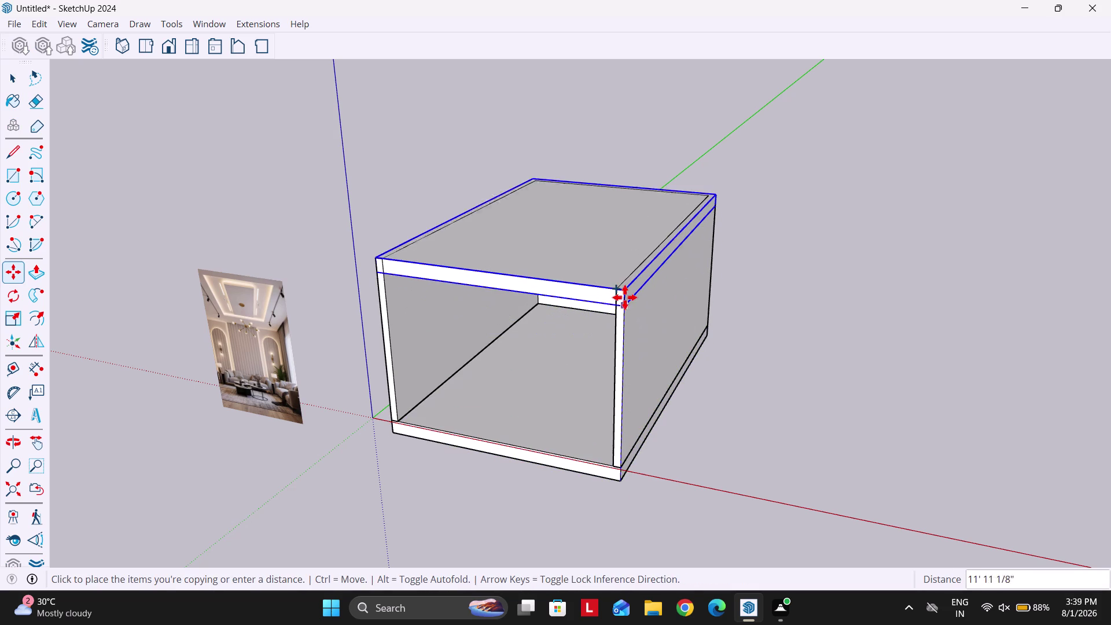
click(624, 293)
key(space)
Push/Pull the copied ceiling face into the 1-foot ceiling slab, then view from the front.
double_click(602, 261)
key(p)
click(601, 262)
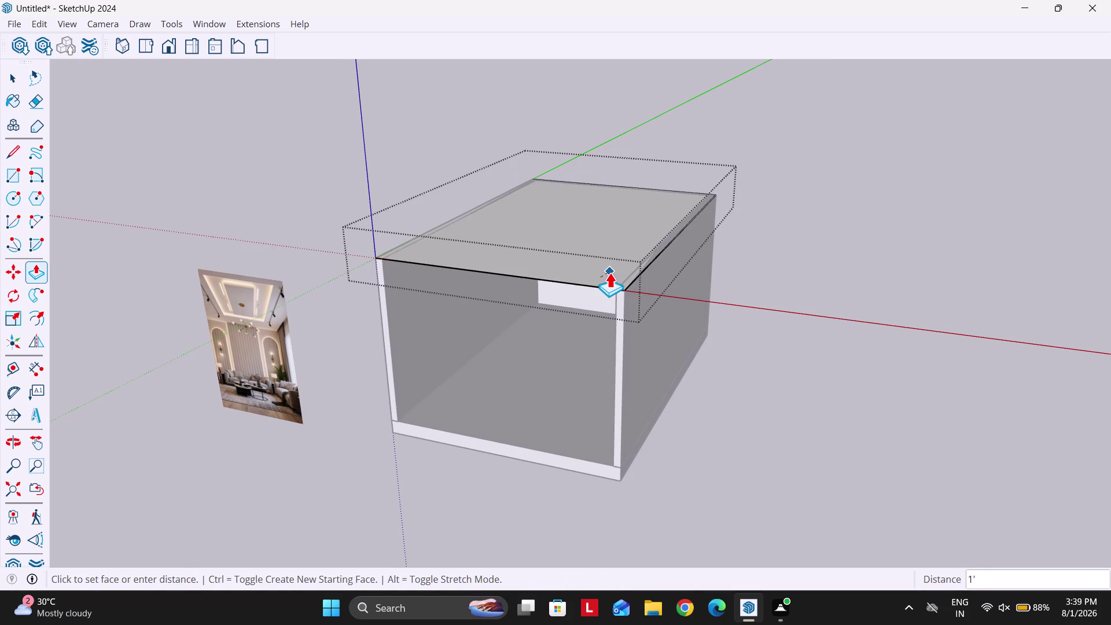
key(6)
key(Return)
key(space)
click(762, 303)
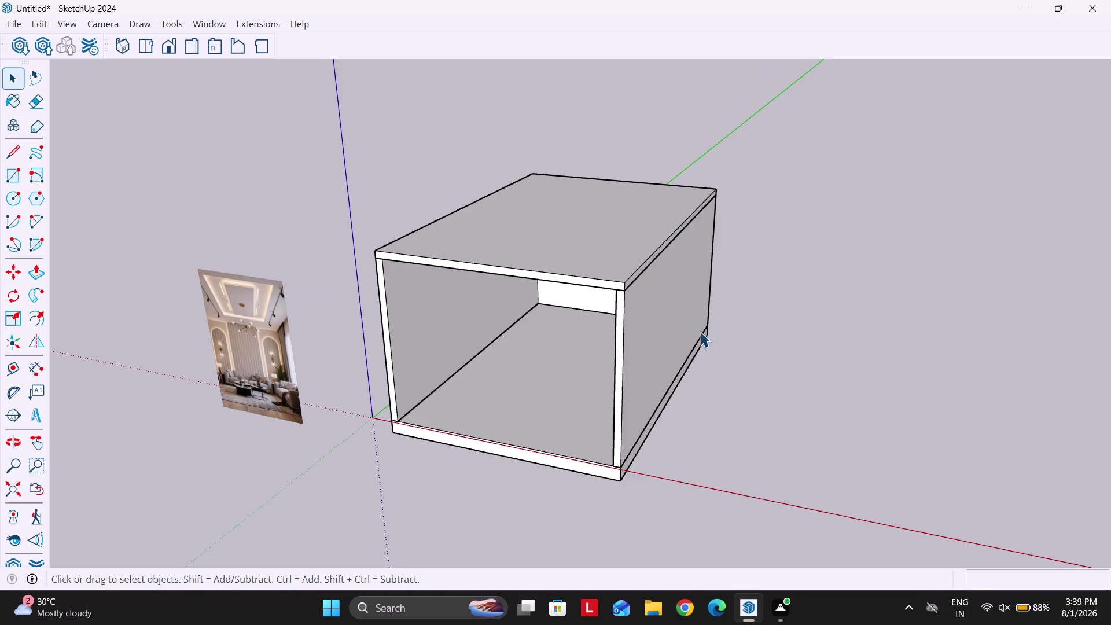
middle_drag(514, 379, 566, 303)
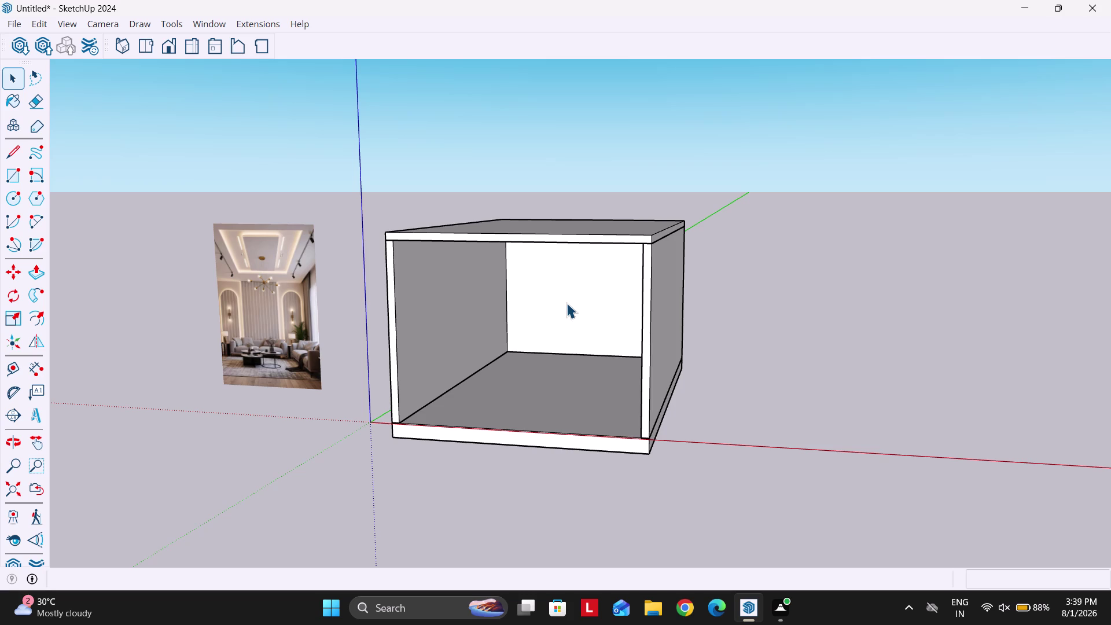
Move the reference photo farther to the left of the room.
click(272, 354)
middle_drag(300, 373, 305, 379)
key(m)
click(323, 394)
click(382, 432)
key(space)
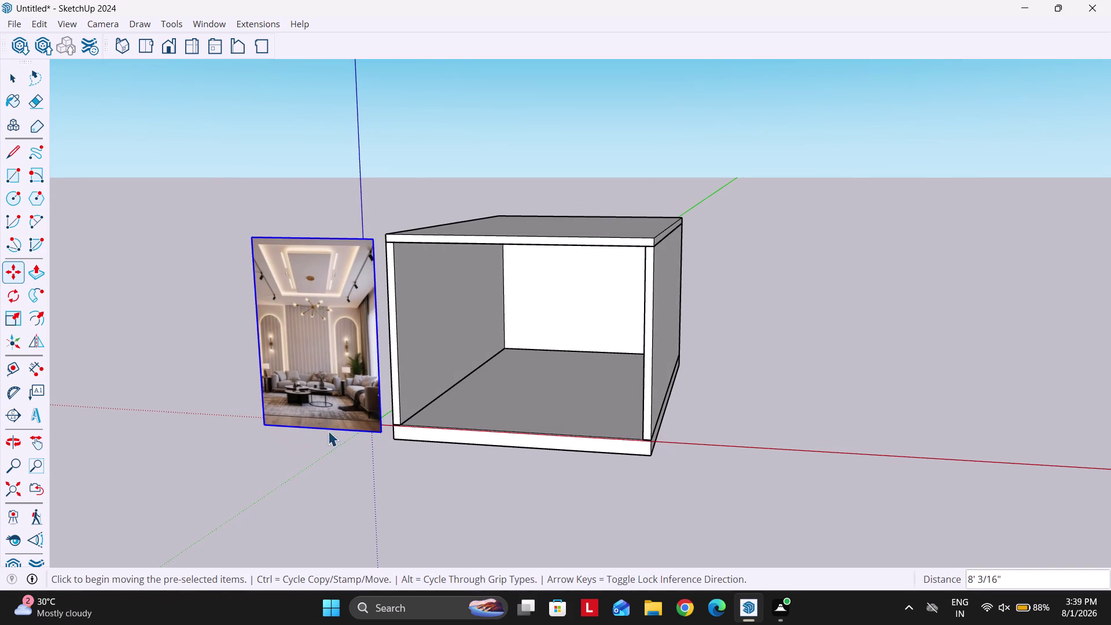
key(m)
click(360, 414)
click(272, 389)
key(space)
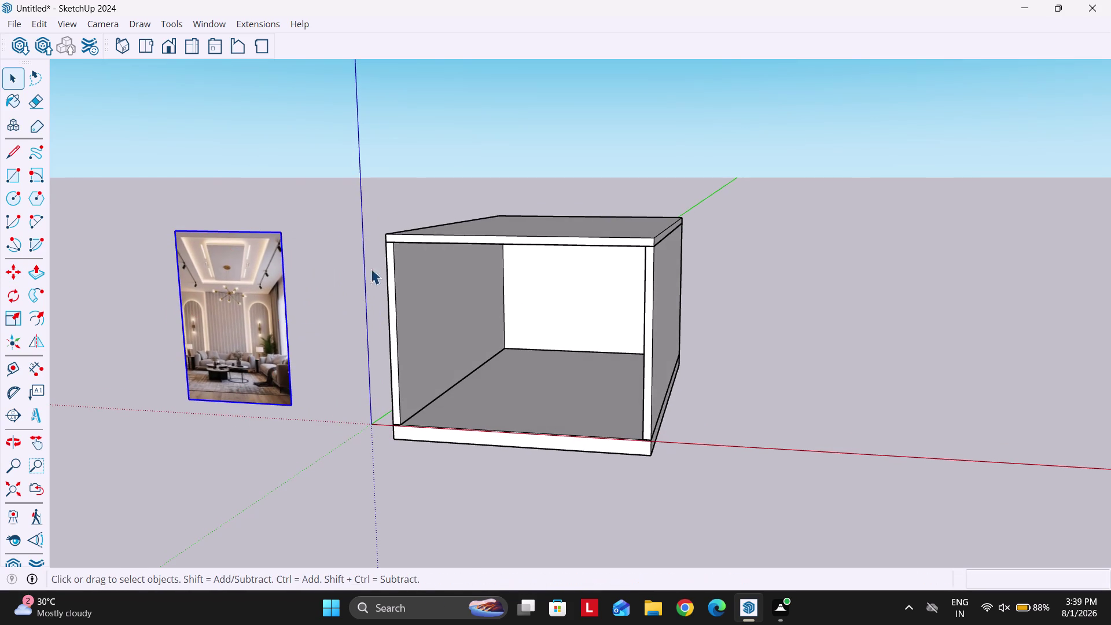
Select the whole room model and reposition it with Move.
drag(351, 128, 863, 512)
key(m)
scroll(up, 3)
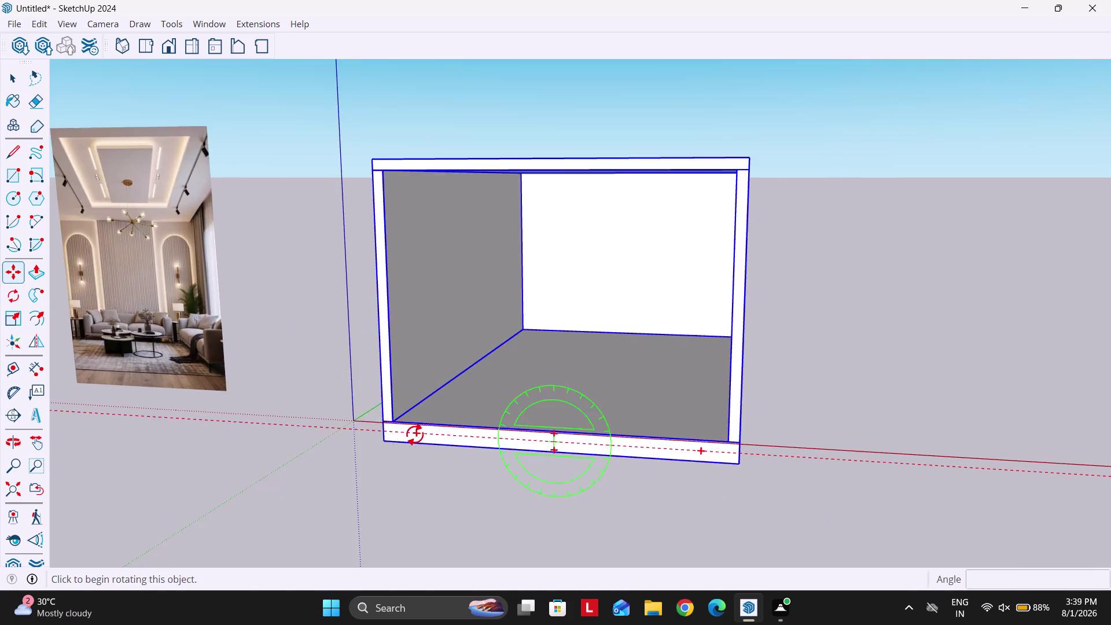
scroll(up, 3)
click(380, 437)
click(333, 402)
key(space)
scroll(down, 3)
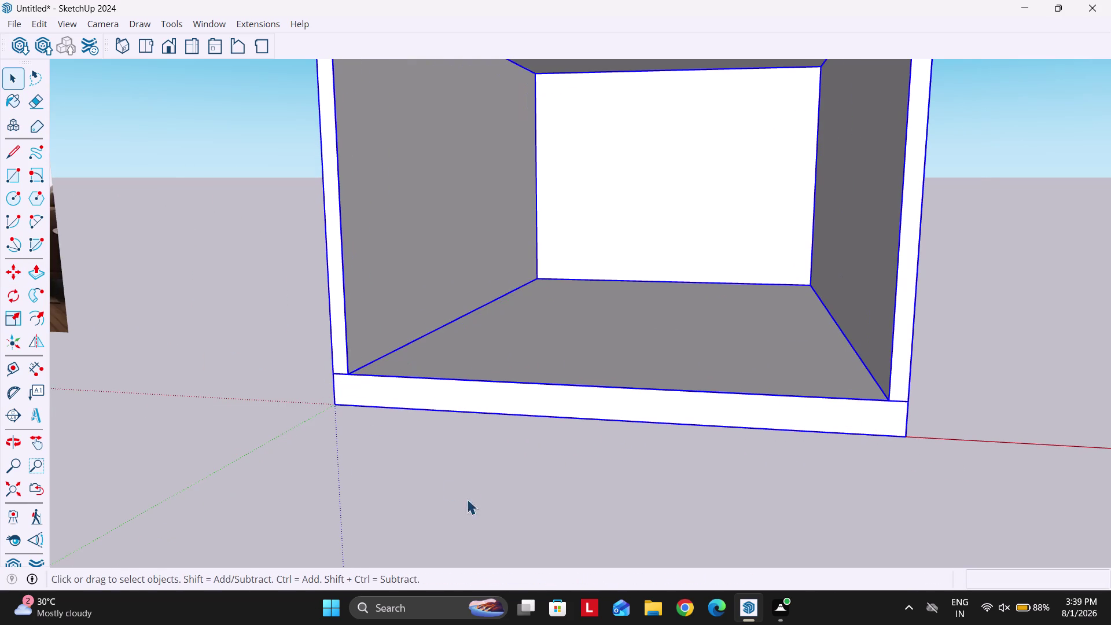
scroll(down, 3)
Place the reference photo against the room's front-left corner.
click(288, 400)
key(m)
click(348, 440)
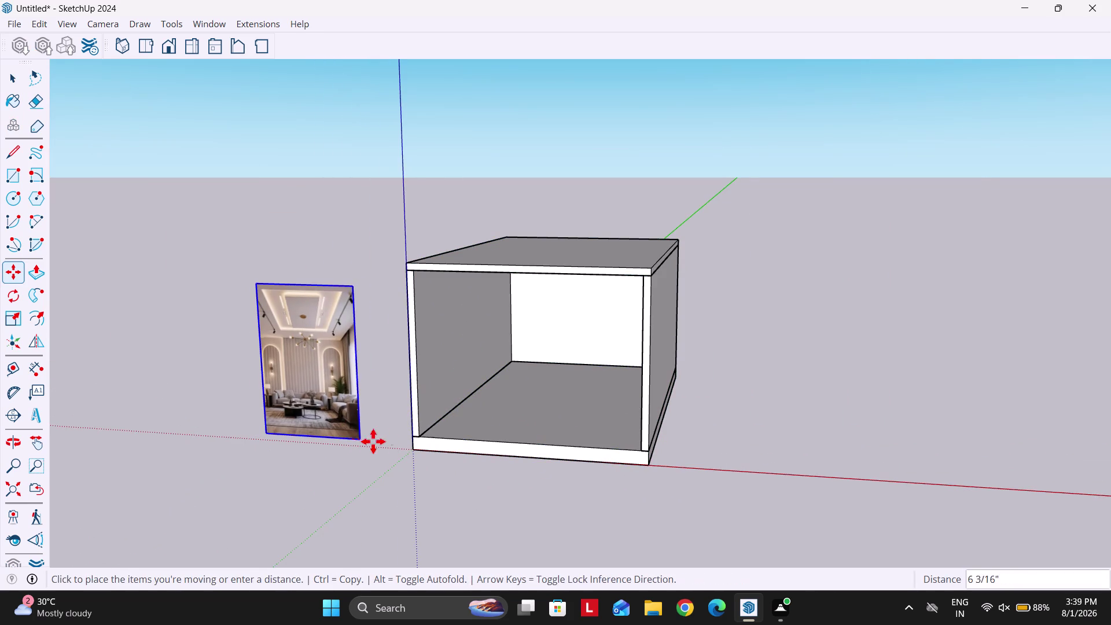
click(409, 449)
Scale the reference photo up by dragging its top-left corner.
key(w)
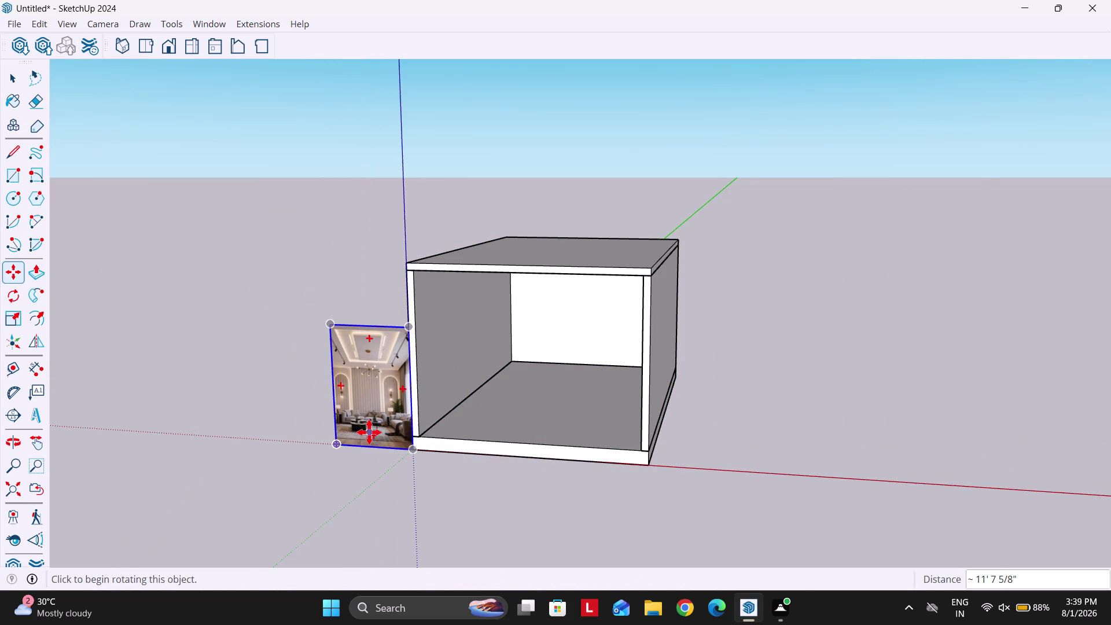
key(s)
click(331, 325)
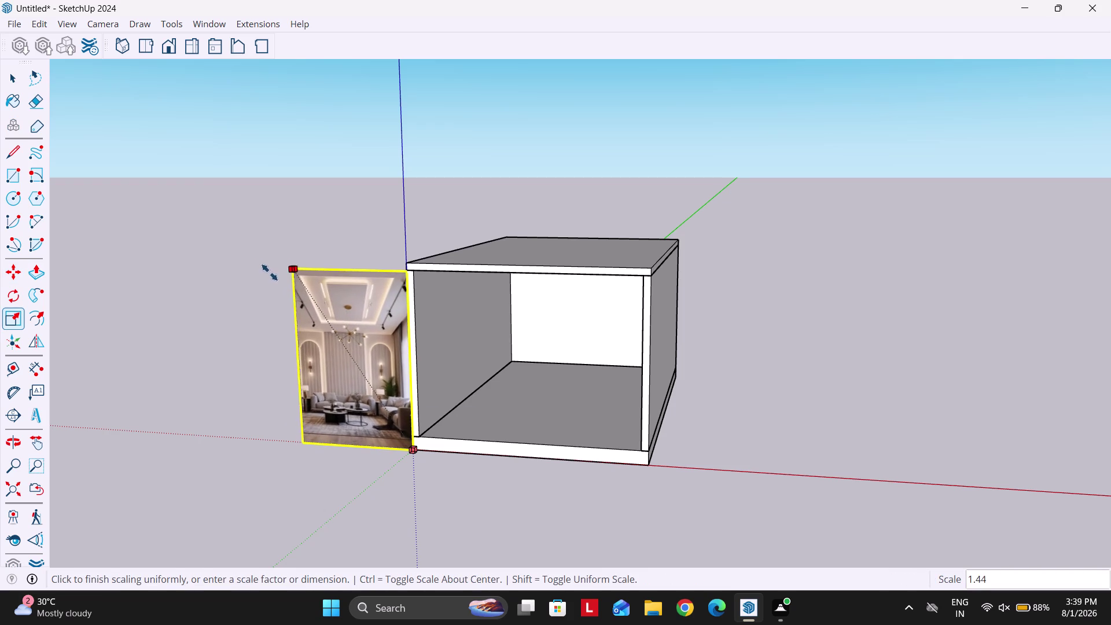
click(253, 269)
key(space)
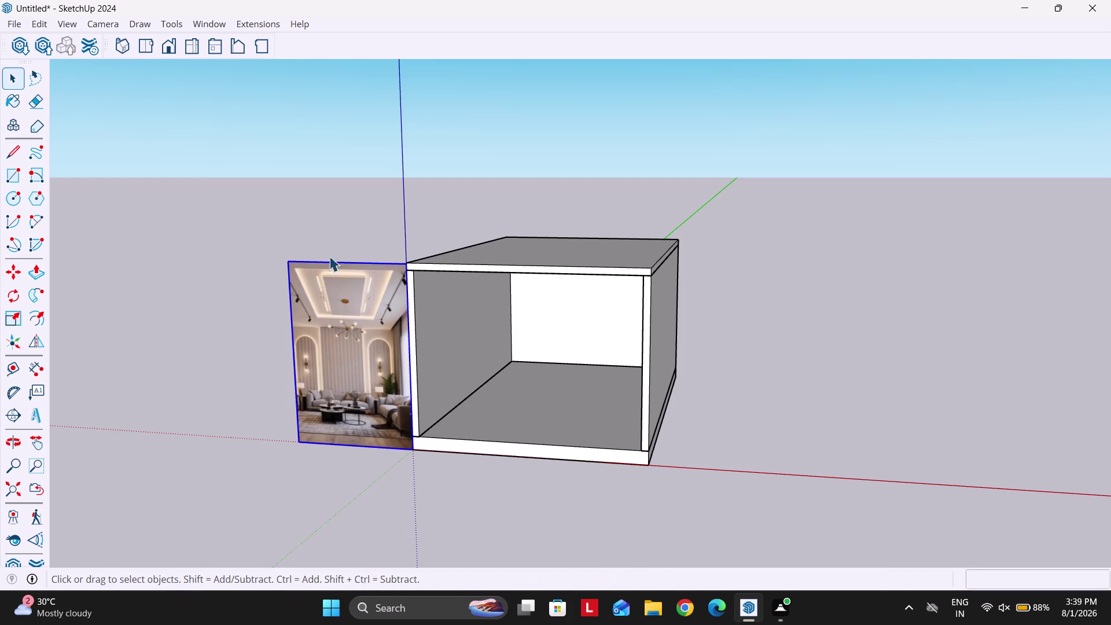
Shift the enlarged photo back to the left of the room.
middle_drag(364, 218, 323, 262)
key(m)
scroll(up, 3)
click(380, 397)
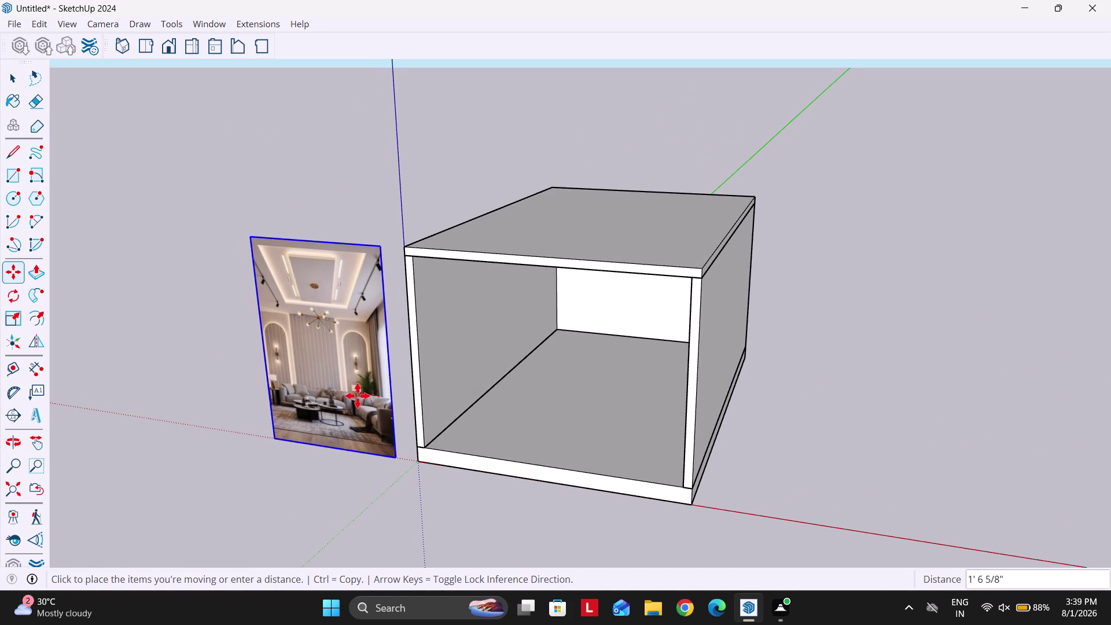
click(358, 396)
Rotate the reference photo 45 degrees about its base.
key(space)
key(q)
scroll(up, 3)
key(Up)
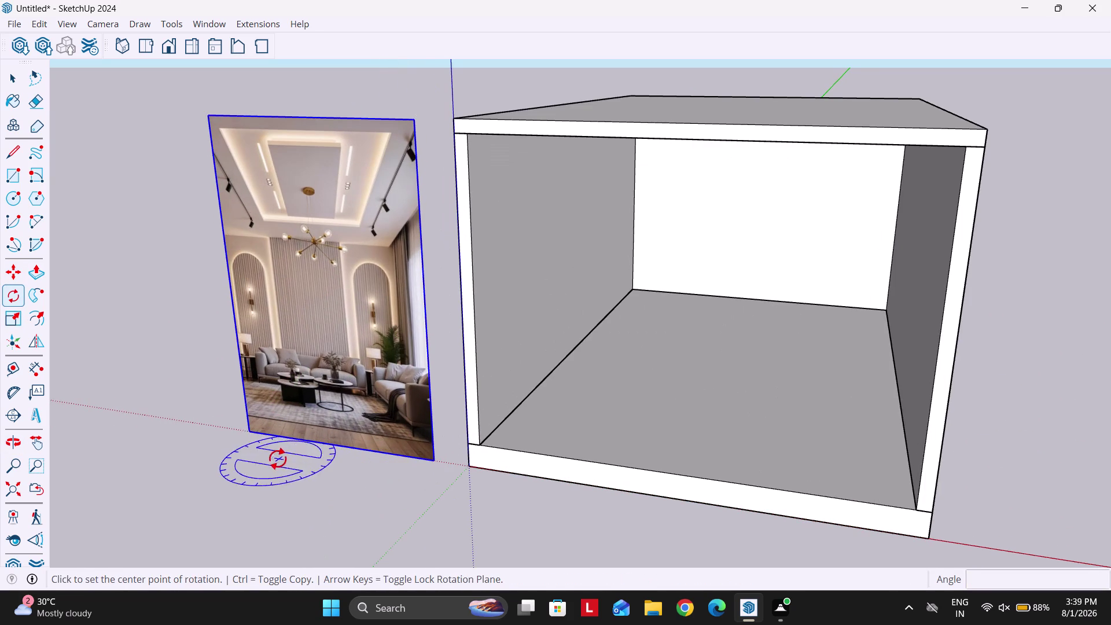
click(290, 440)
click(386, 454)
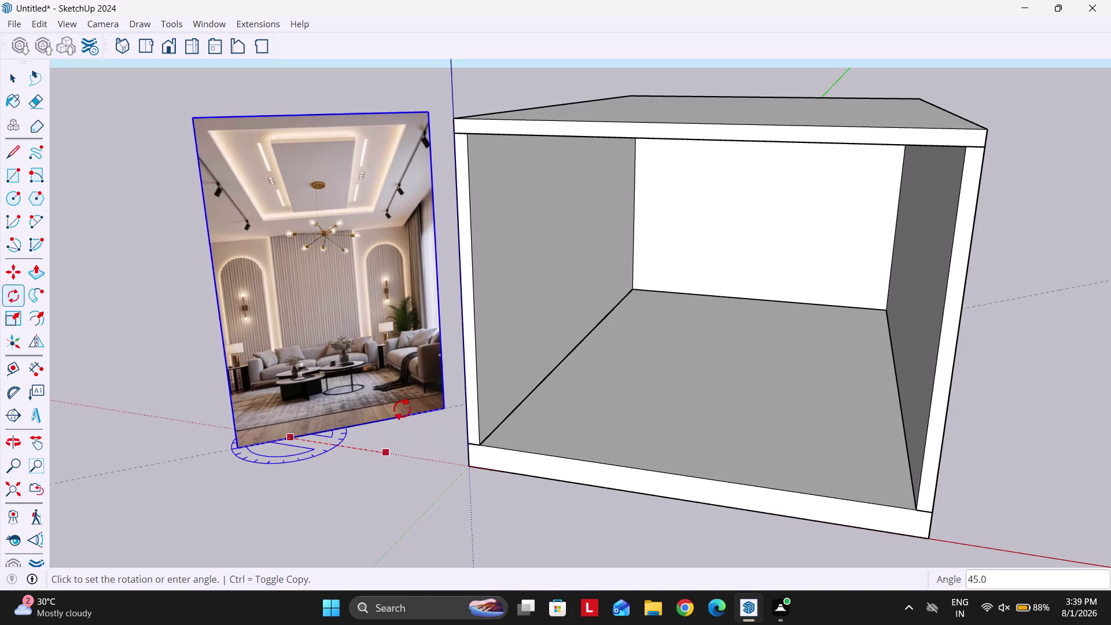
click(398, 422)
Slide the rotated photo up beside the room box's left side and deselect it.
key(space)
key(m)
drag(410, 383, 404, 383)
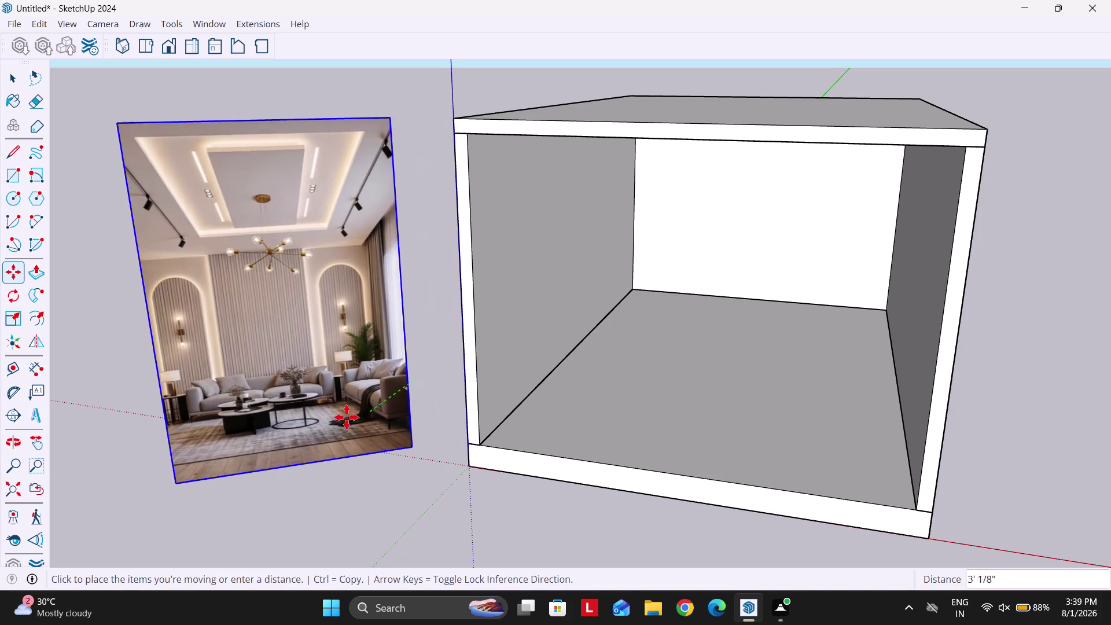
click(378, 415)
key(space)
scroll(down, 3)
middle_drag(364, 460, 386, 419)
click(413, 381)
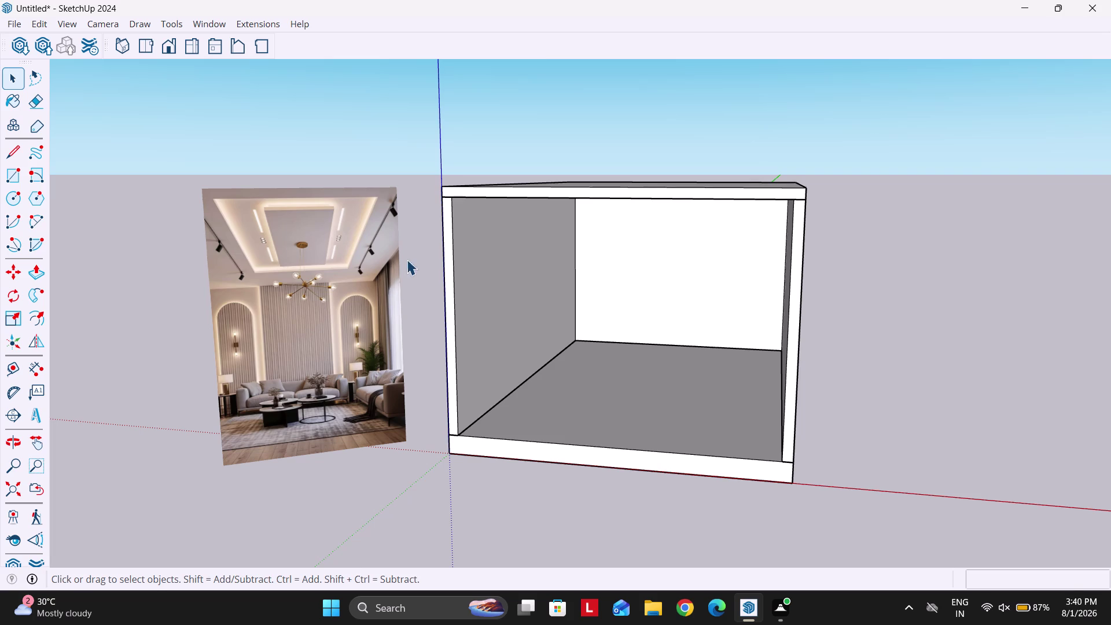
drag(411, 224, 421, 276)
drag(416, 221, 437, 305)
drag(415, 223, 415, 226)
drag(414, 227, 436, 309)
scroll(up, 3)
scroll(down, 3)
middle_drag(548, 369, 622, 364)
scroll(up, 3)
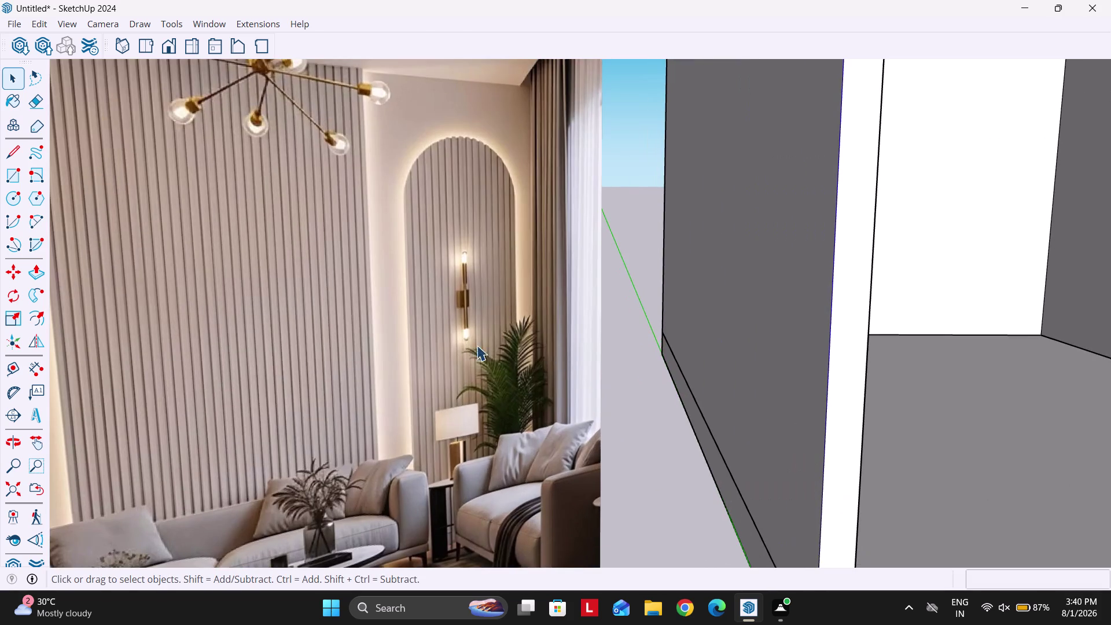
Zoom into the interior and try a guide 1' from the back corner, then undo it.
scroll(down, 3)
middle_drag(621, 364, 713, 346)
scroll(up, 3)
double_click(679, 317)
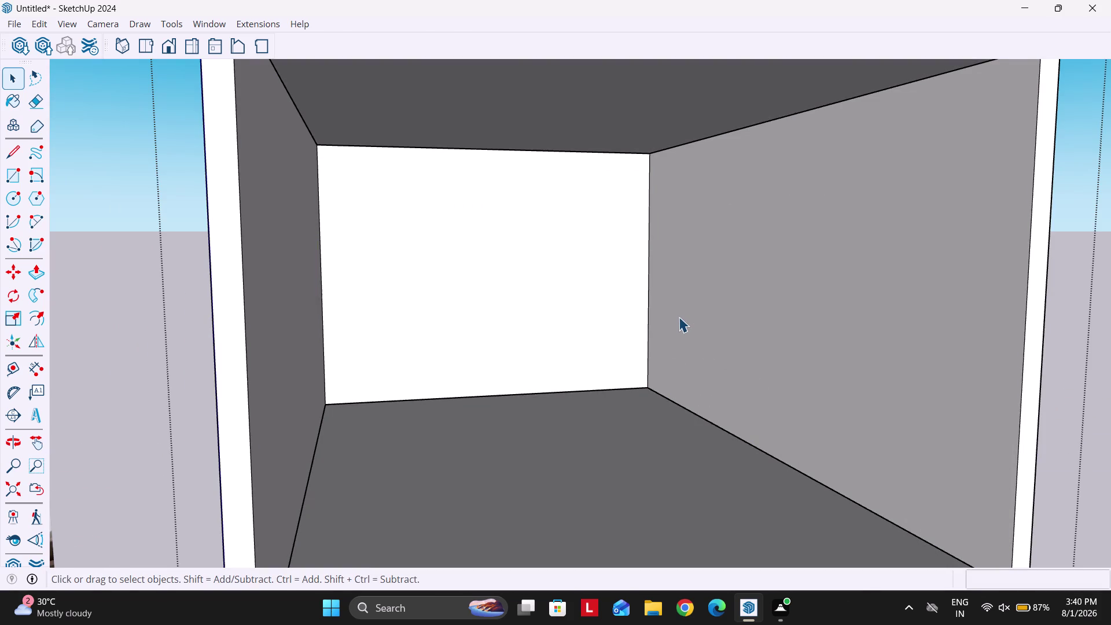
key(t)
click(648, 304)
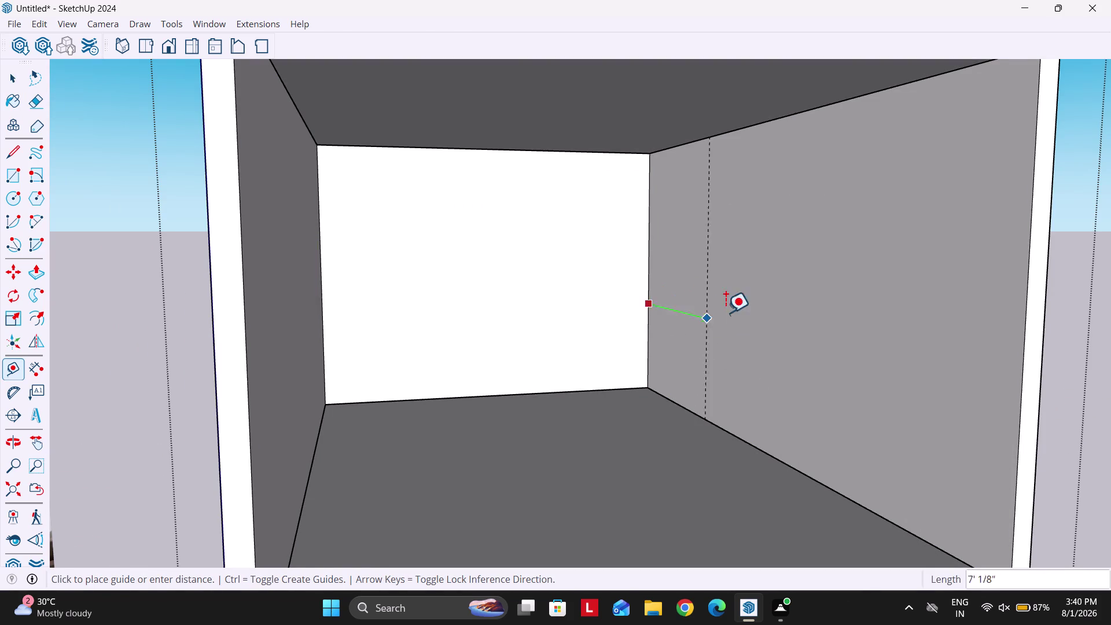
text(1')
key(Return)
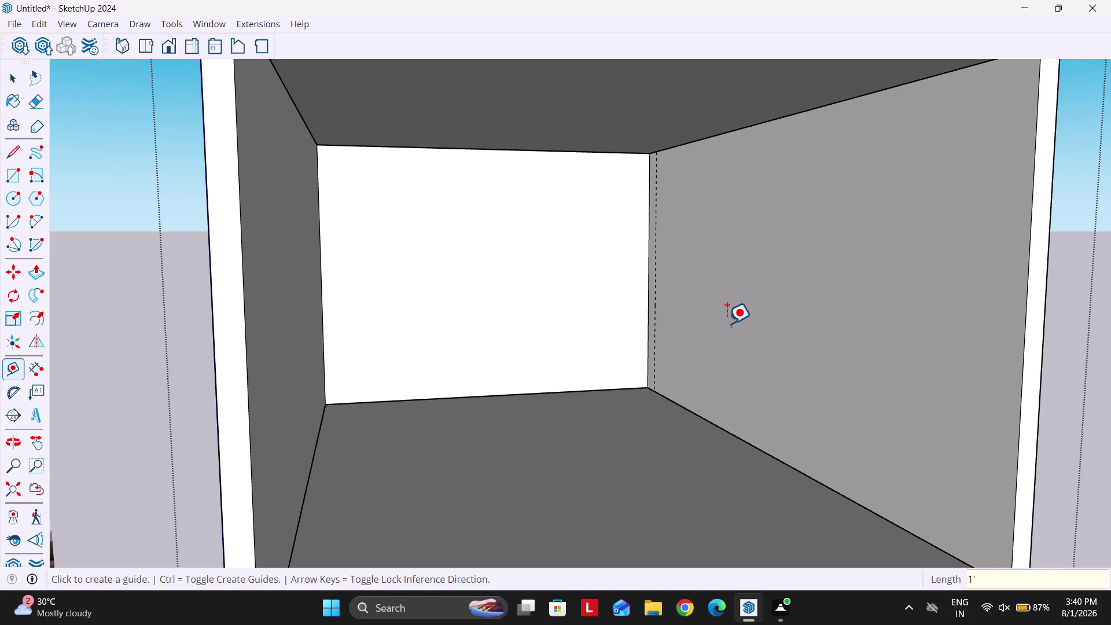
key(space)
middle_drag(677, 326, 721, 338)
key(ctrl+z)
Place vertical guides 2' from the back corner and 7' beyond that guide.
key(t)
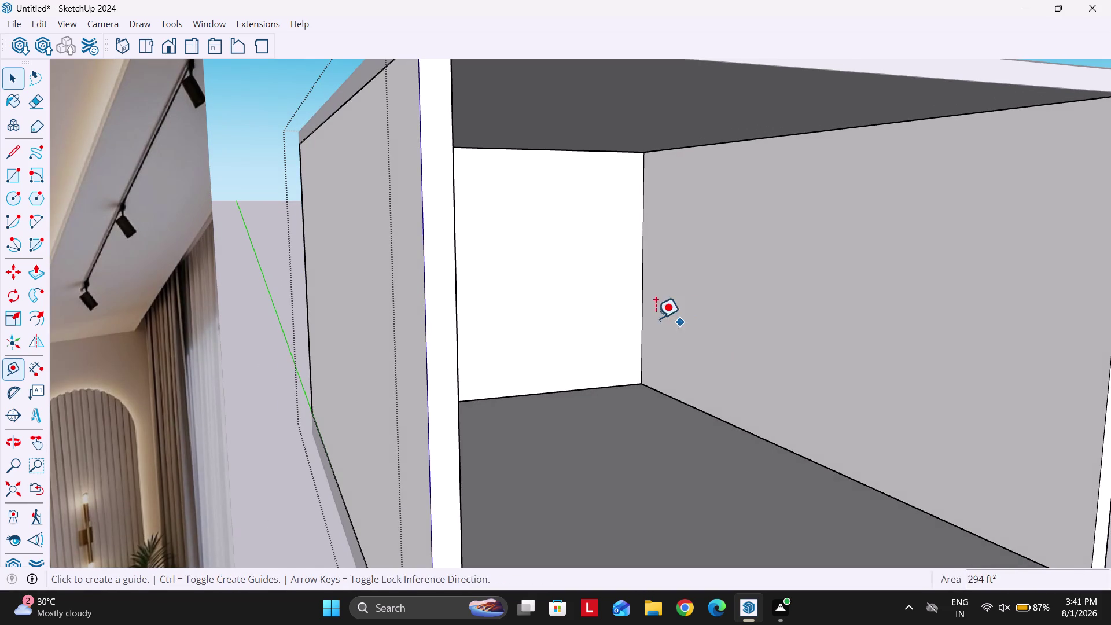
click(643, 302)
text(2)
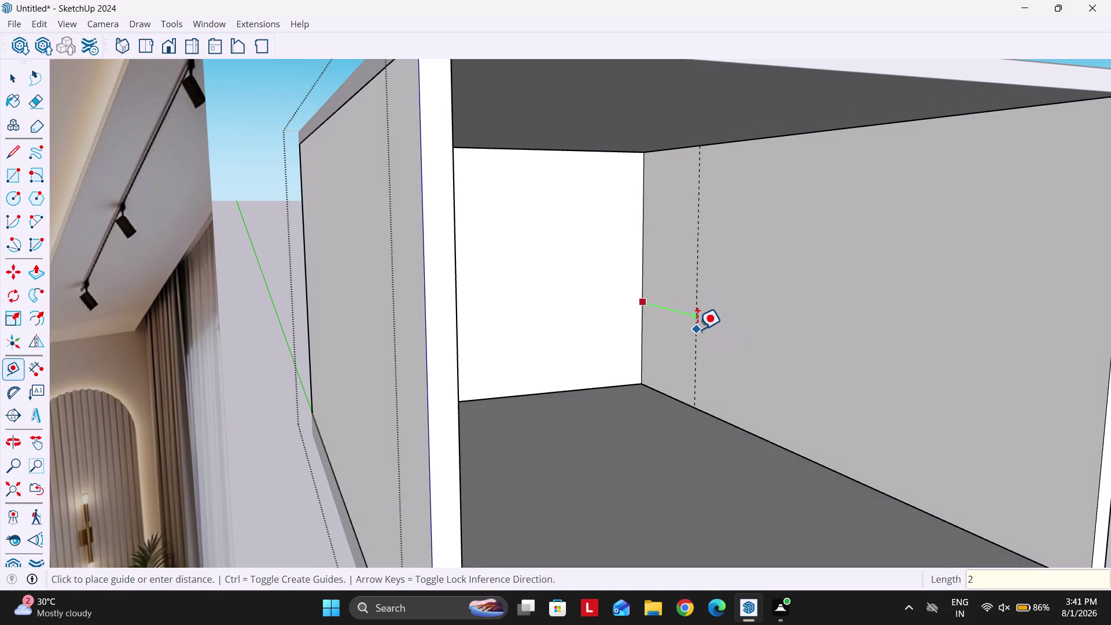
text(')
key(Return)
scroll(up, 3)
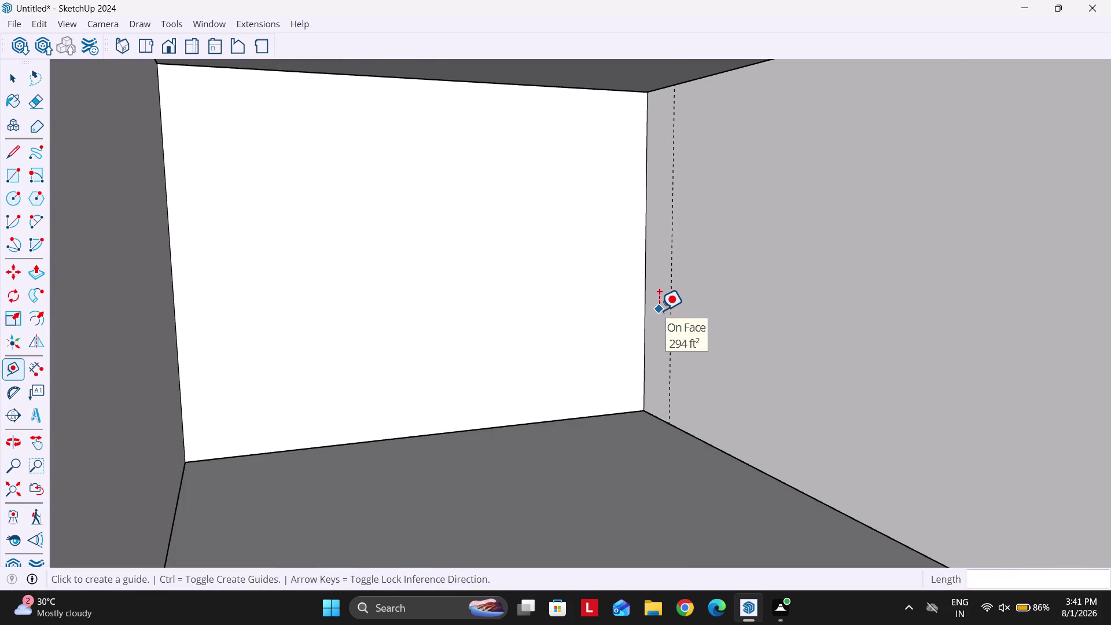
click(673, 304)
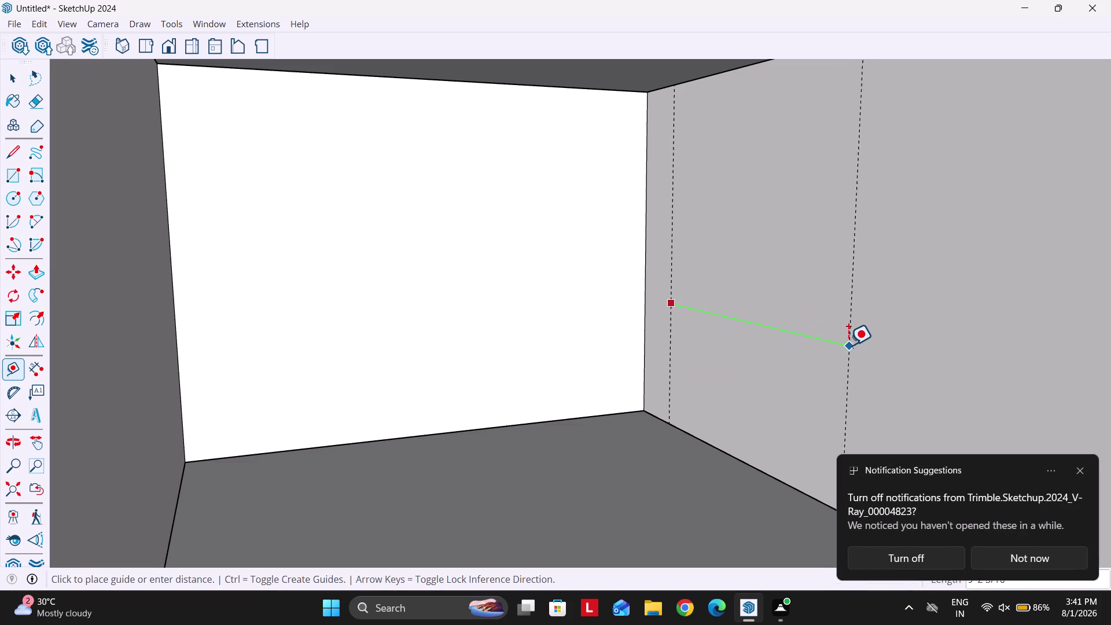
text(7)
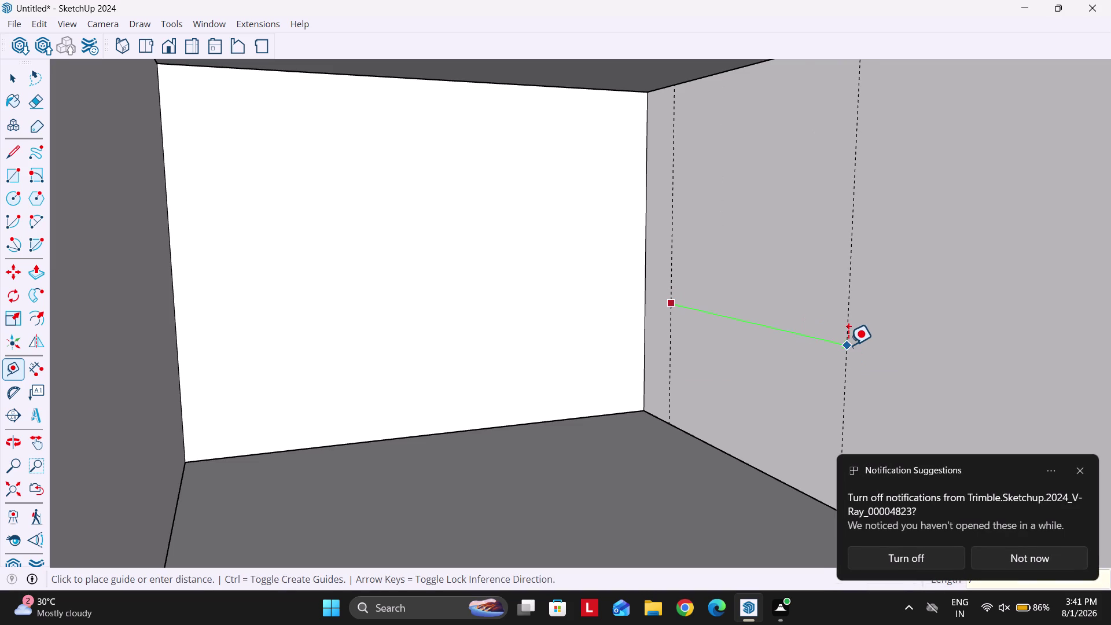
text(')
key(Return)
Add a horizontal guide 8' up from the floor, replacing an undone 7' guide.
key(space)
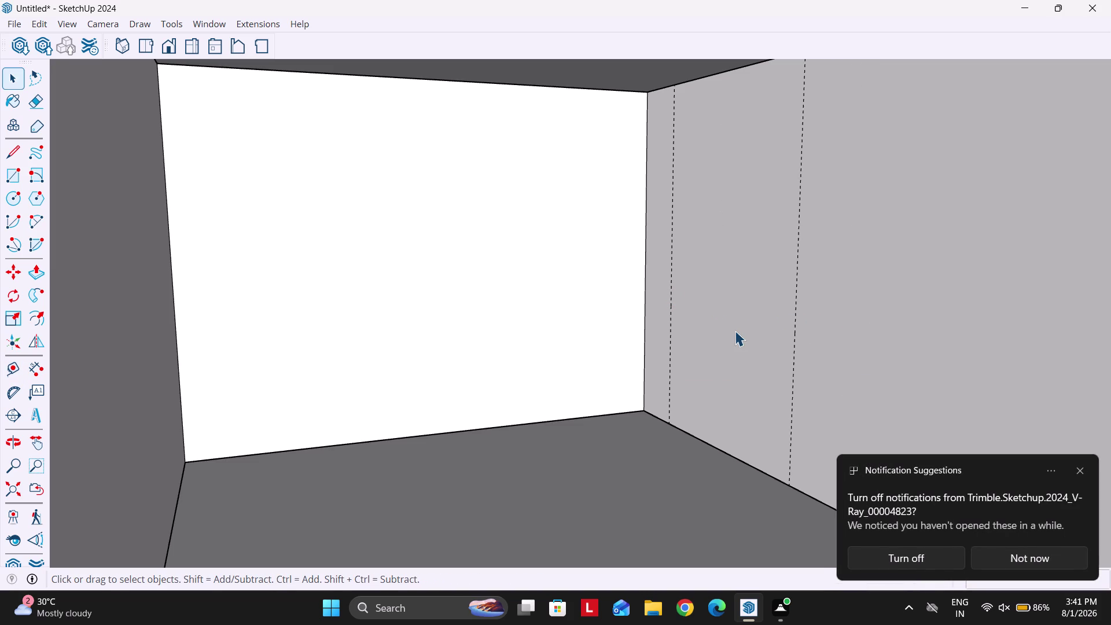
key(t)
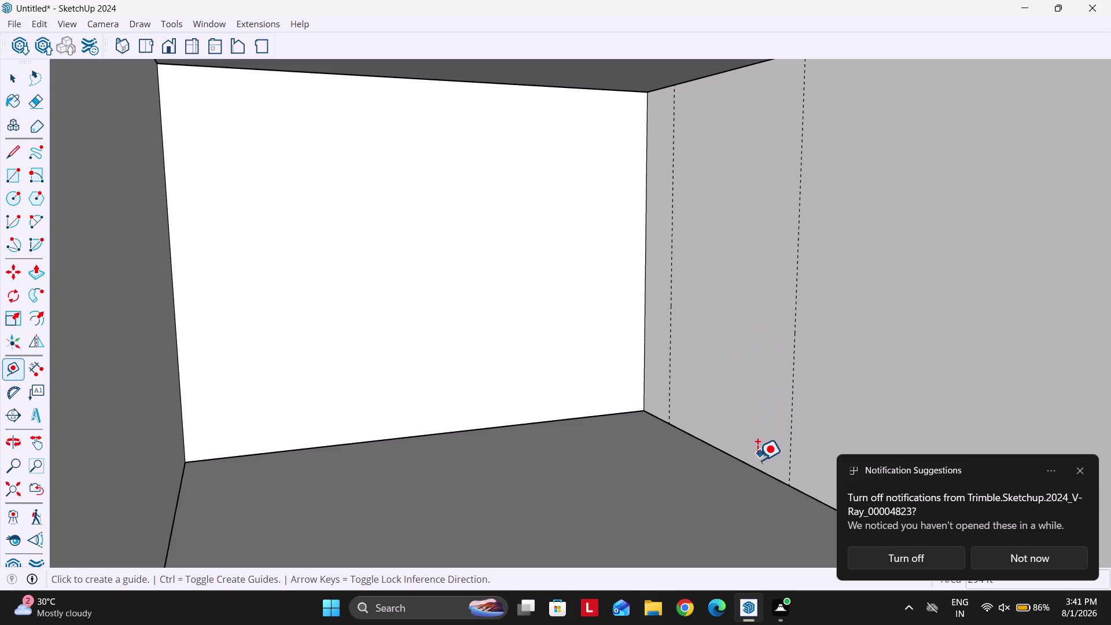
click(754, 468)
text(7')
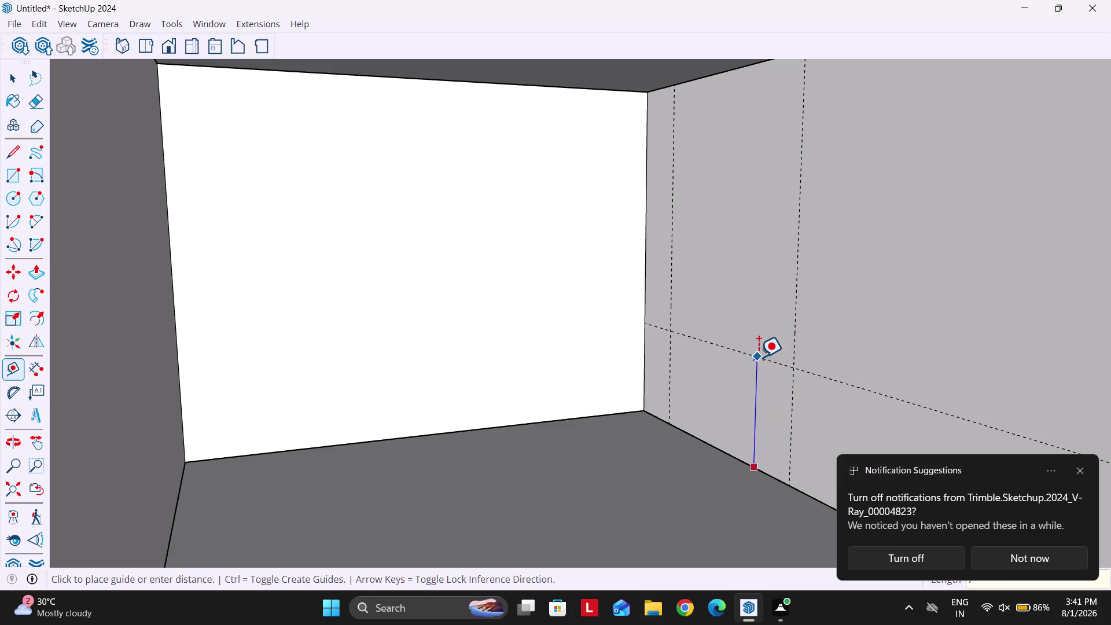
key(Return)
key(ctrl+z)
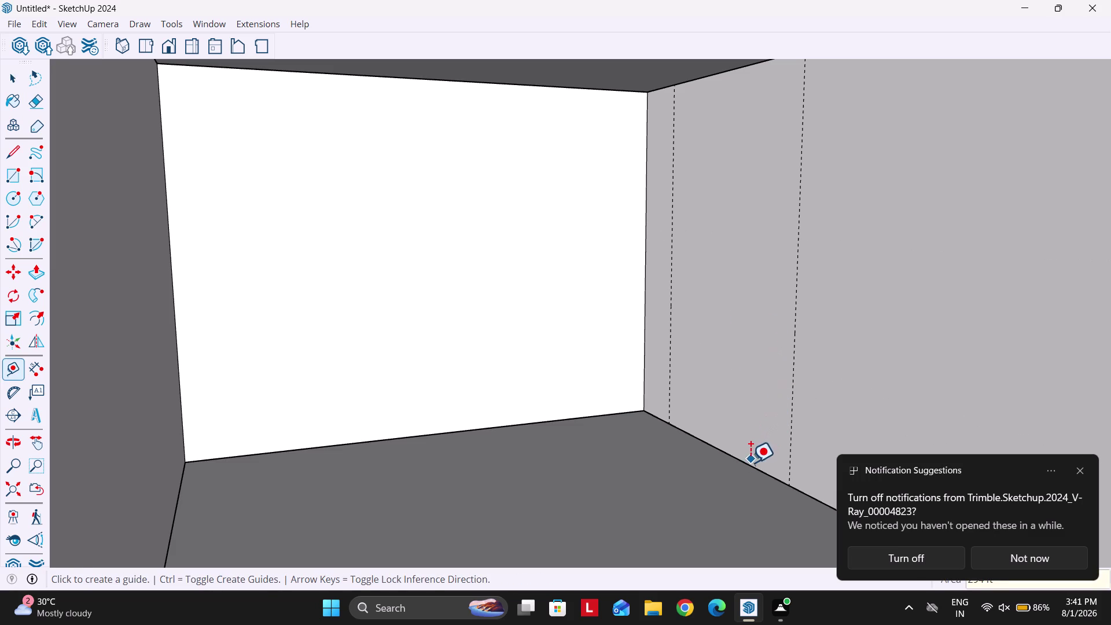
click(749, 463)
text(8')
key(Return)
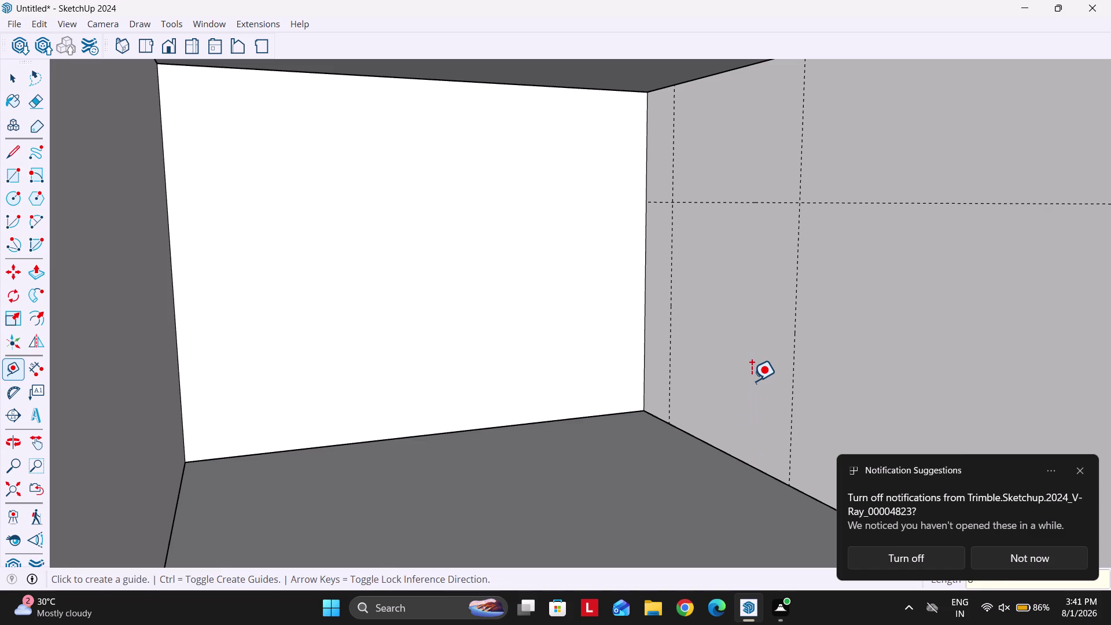
key(space)
middle_drag(698, 349, 708, 353)
Draw the niche rectangle between the guide intersections on the right wall.
key(r)
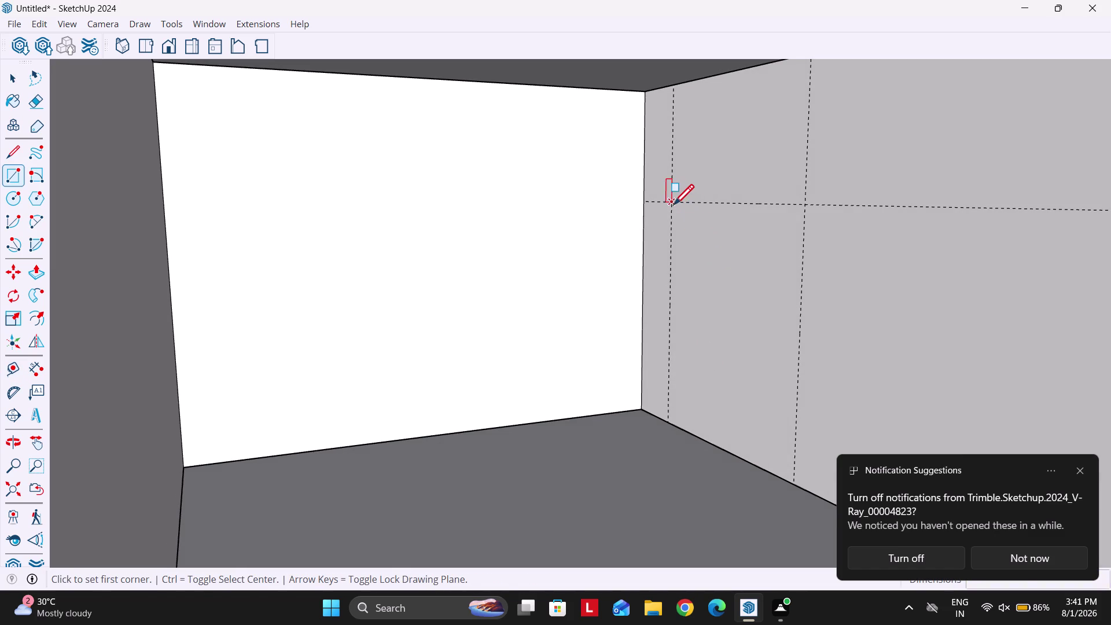
click(673, 205)
click(795, 479)
key(space)
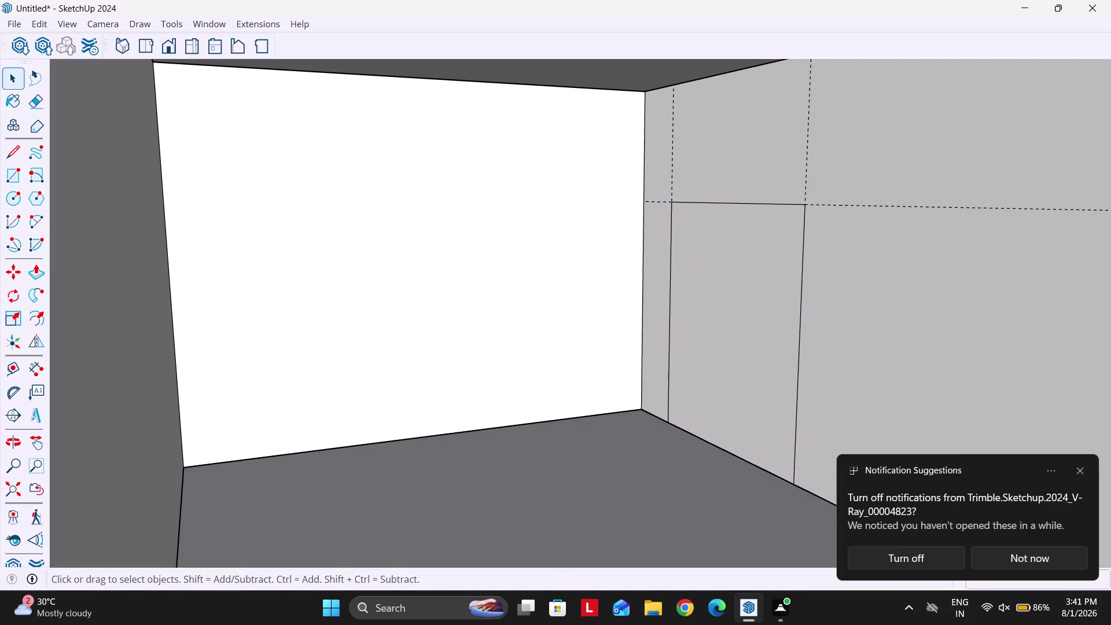
Push the niche rectangle 6 inches into the wall.
click(1080, 472)
scroll(down, 3)
click(820, 387)
scroll(up, 3)
click(666, 362)
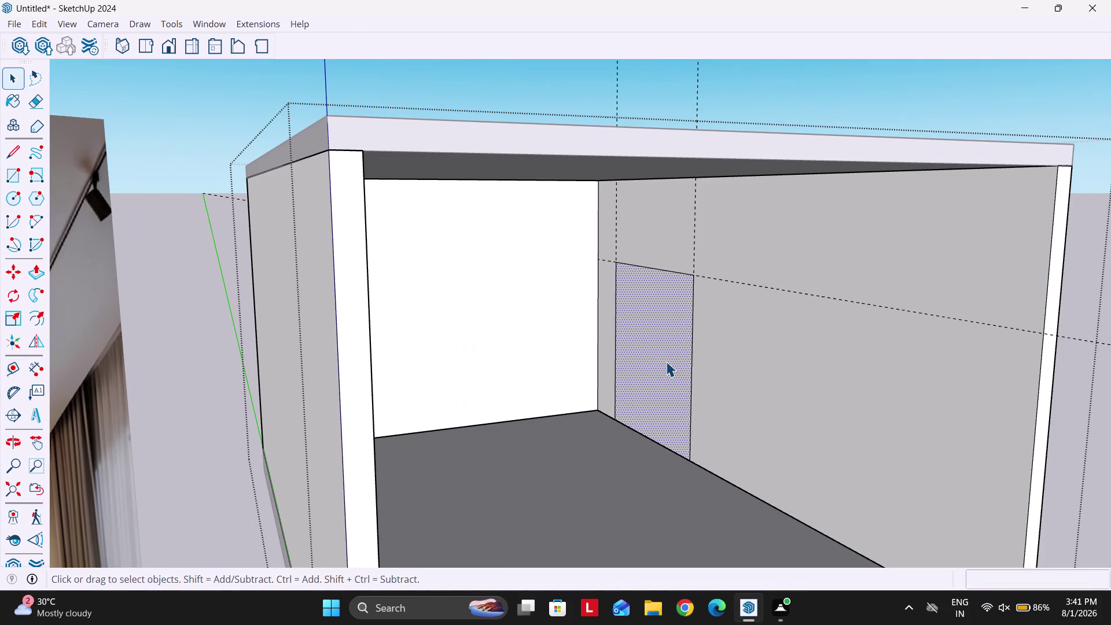
key(p)
click(632, 361)
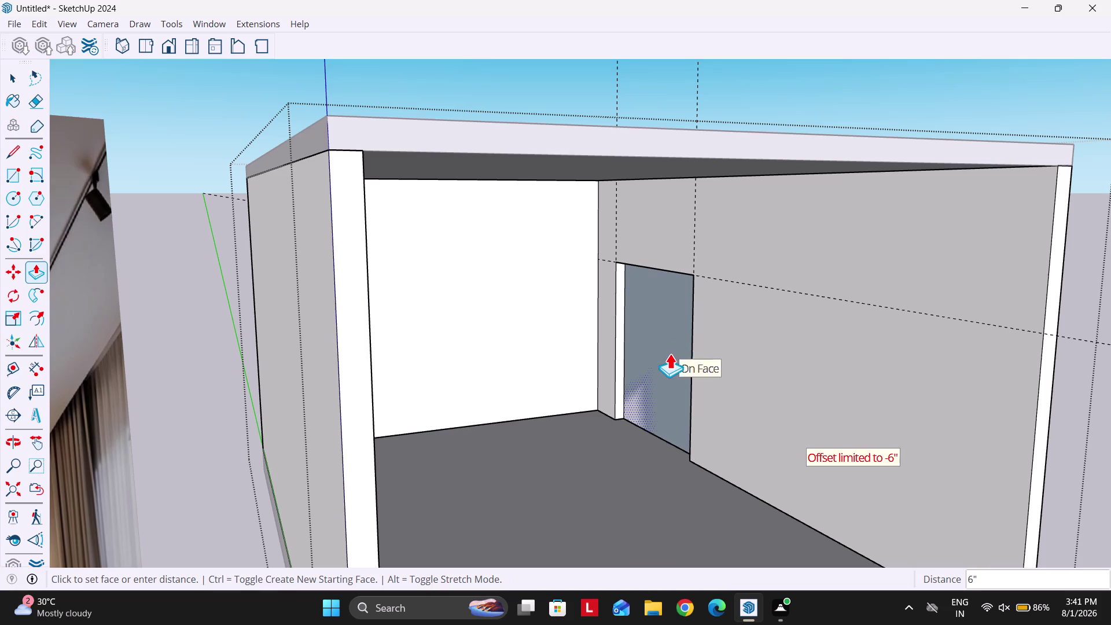
click(668, 364)
key(space)
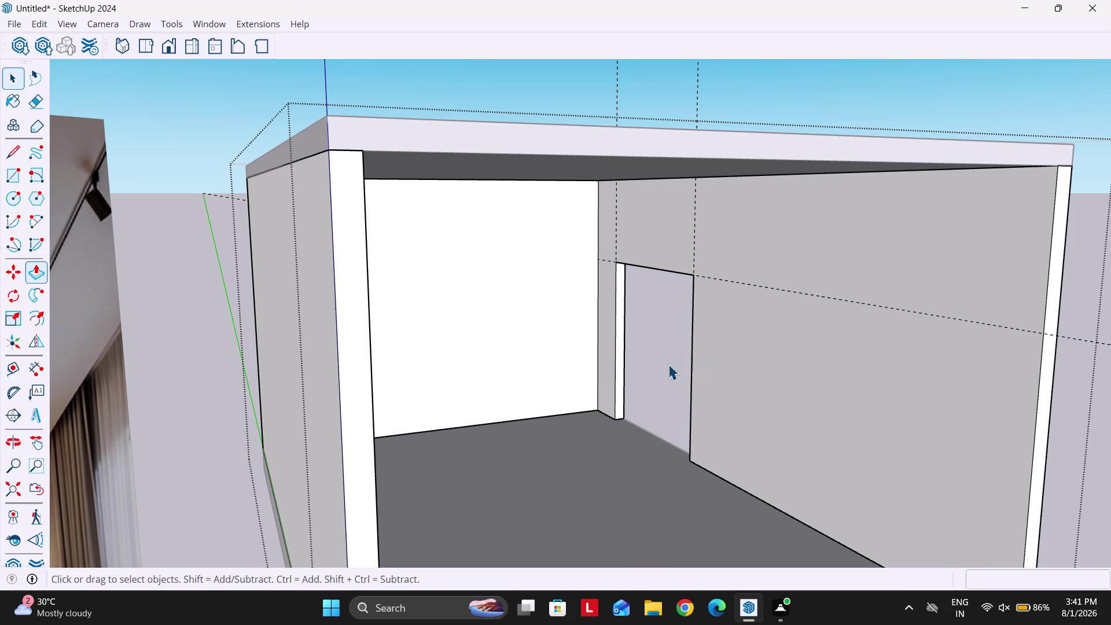
Erase the leftover guide lines and orbit out to view the whole room box.
key(e)
scroll(up, 3)
drag(605, 256, 871, 197)
key(space)
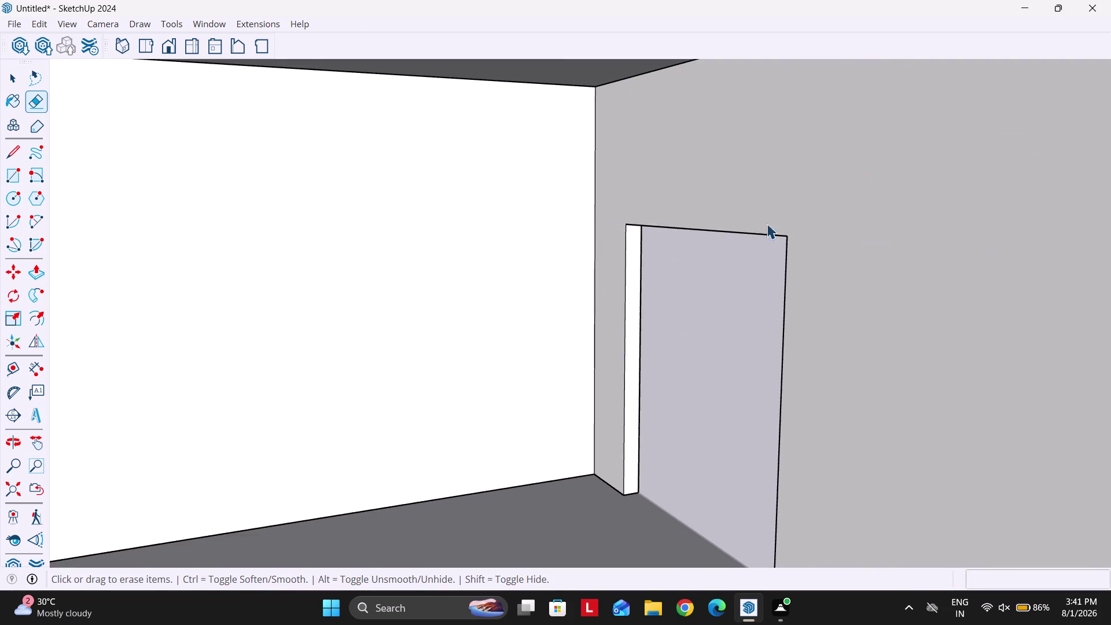
scroll(down, 3)
key(Escape)
scroll(down, 3)
middle_click(654, 363)
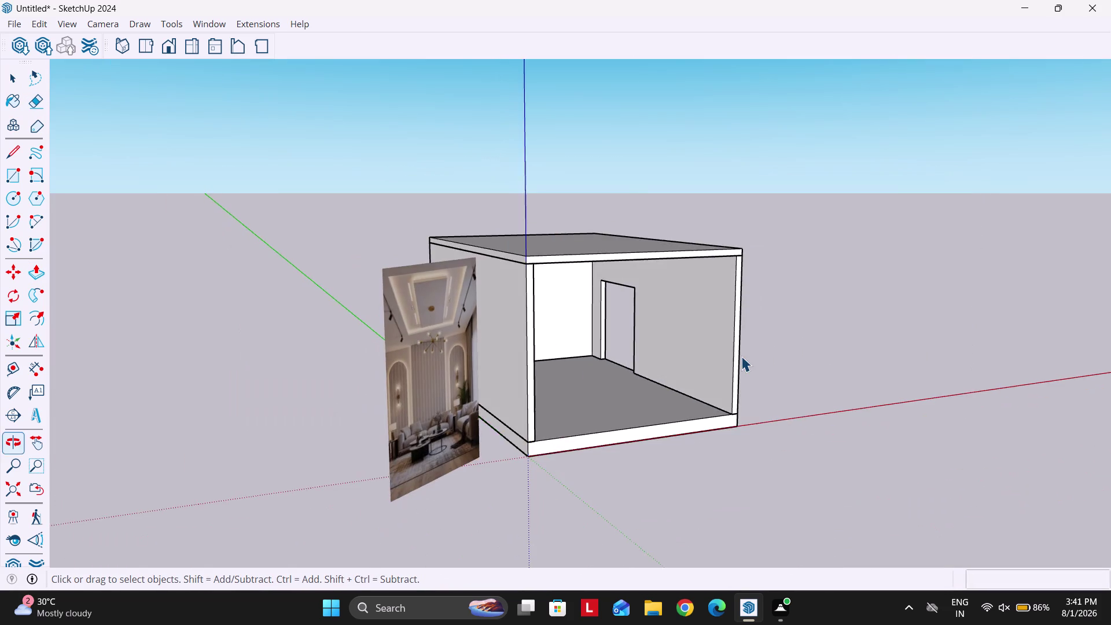
scroll(up, 3)
middle_drag(665, 297, 704, 366)
scroll(up, 3)
double_click(732, 361)
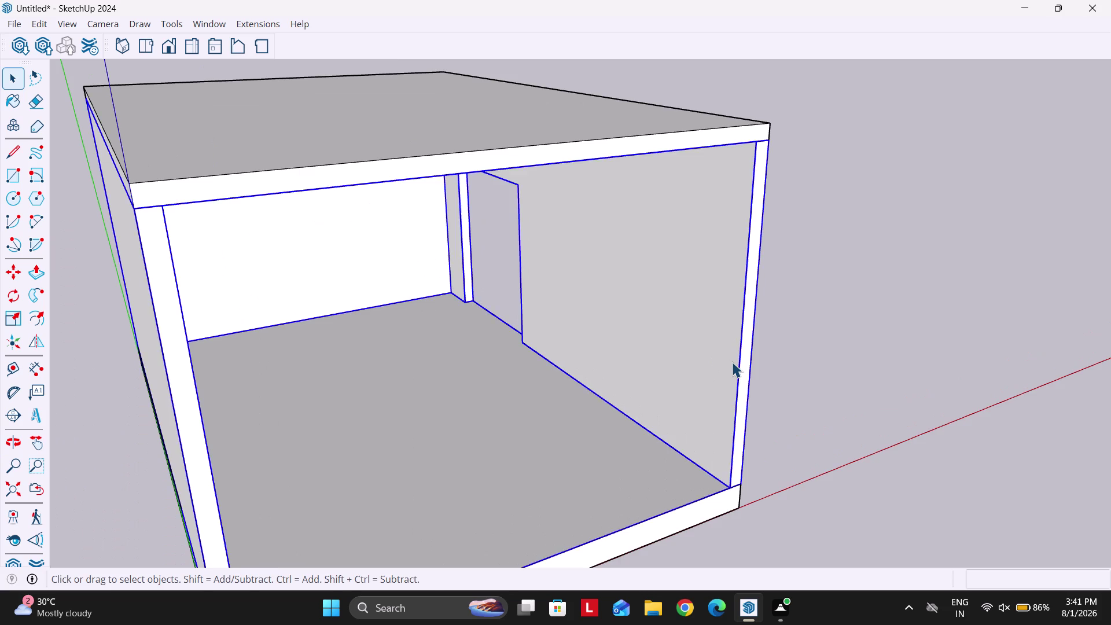
key(p)
click(742, 386)
text(4')
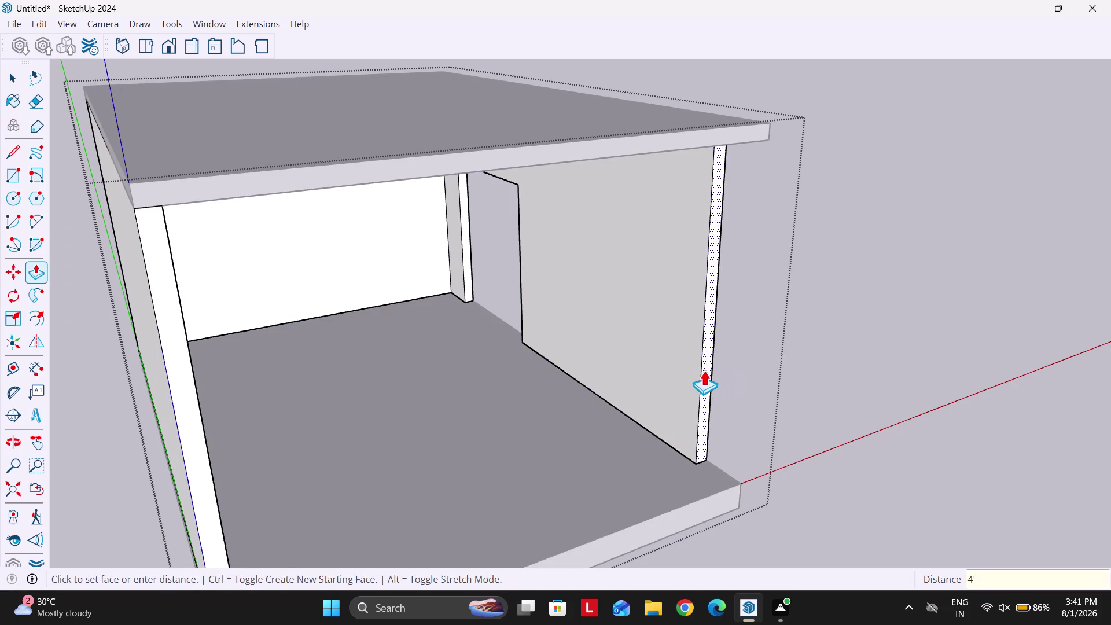
key(Return)
scroll(down, 3)
double_click(410, 382)
key(space)
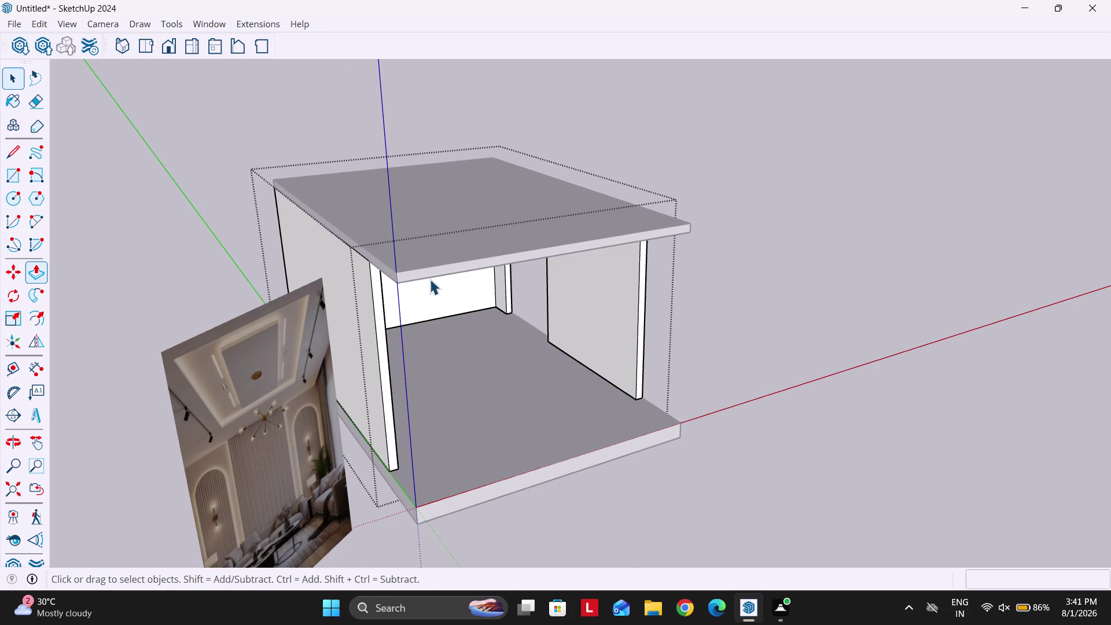
double_click(430, 268)
key(p)
double_click(445, 270)
key(space)
scroll(up, 3)
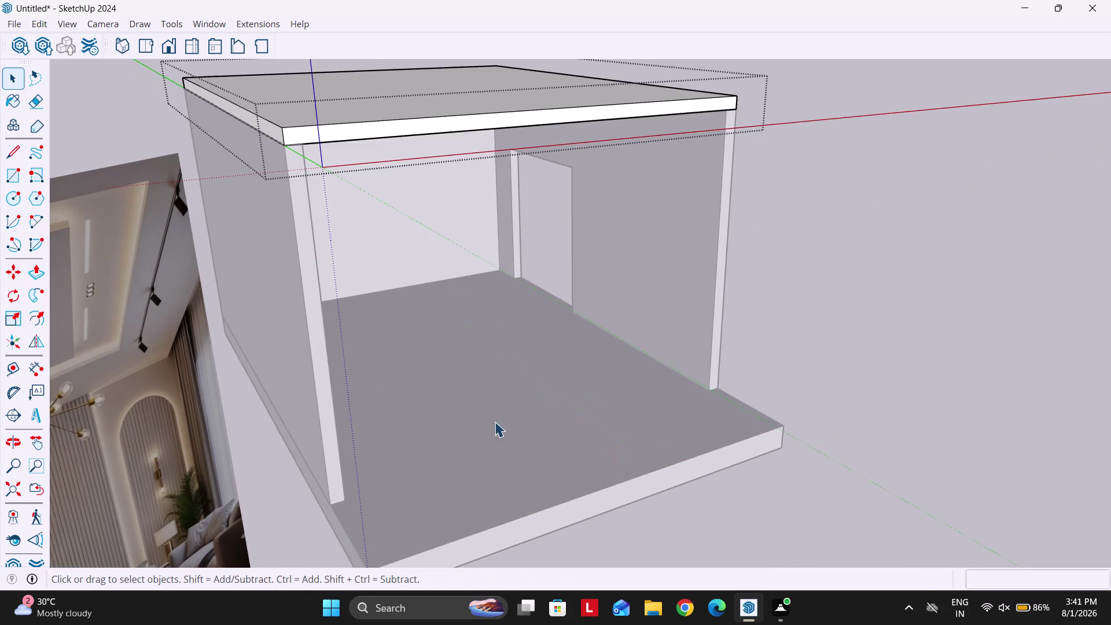
double_click(529, 467)
key(p)
double_click(580, 513)
key(space)
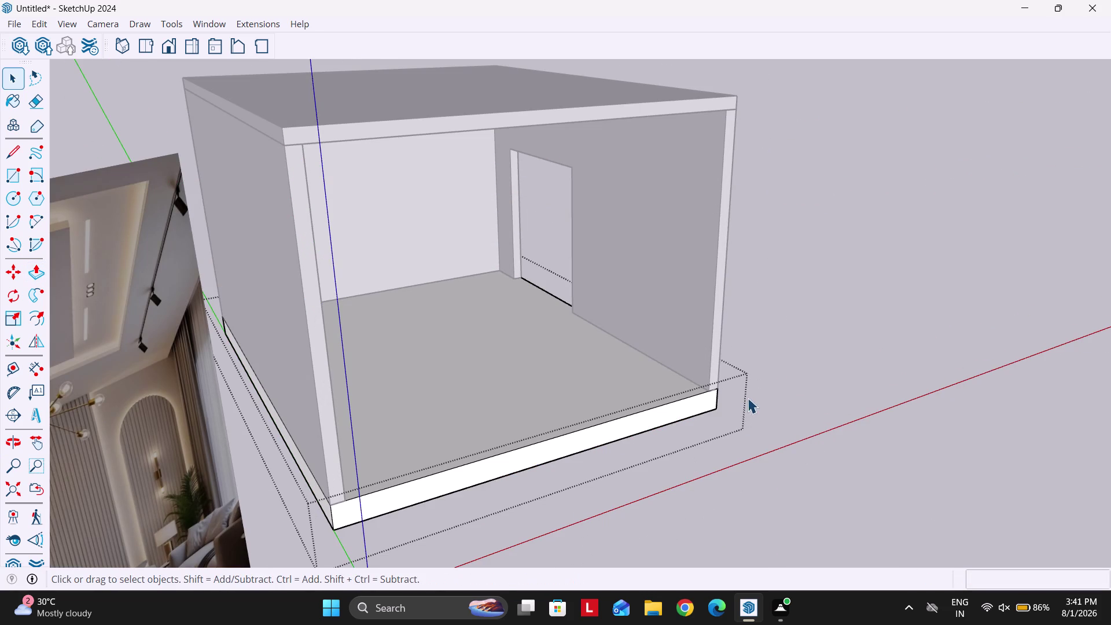
key(Escape)
key(Escape)
key(Escape)
key(Escape)
key(Escape)
key(Escape)
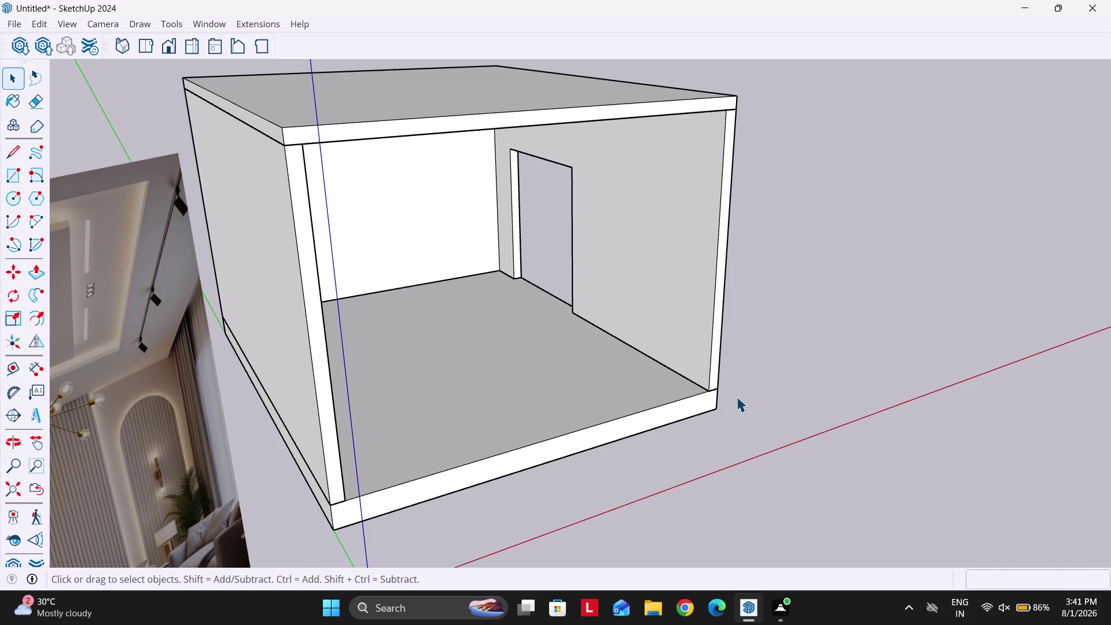
key(Escape)
key(Escape)
key(Escape)
click(750, 442)
middle_drag(767, 360, 618, 350)
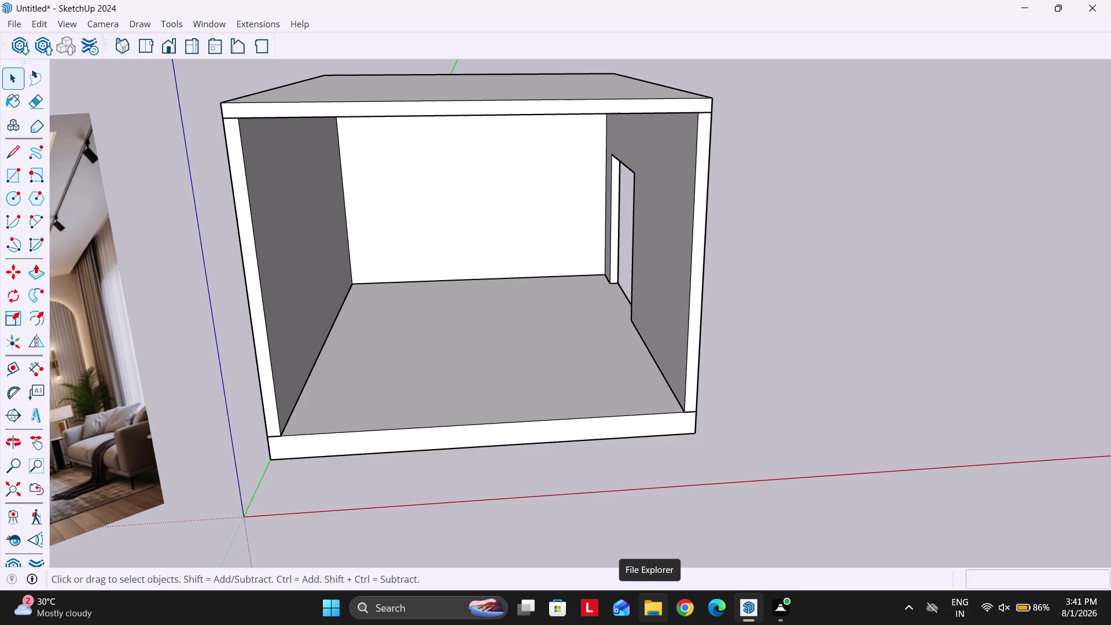
scroll(down, 3)
middle_drag(550, 408, 510, 311)
scroll(up, 3)
scroll(up, 3)
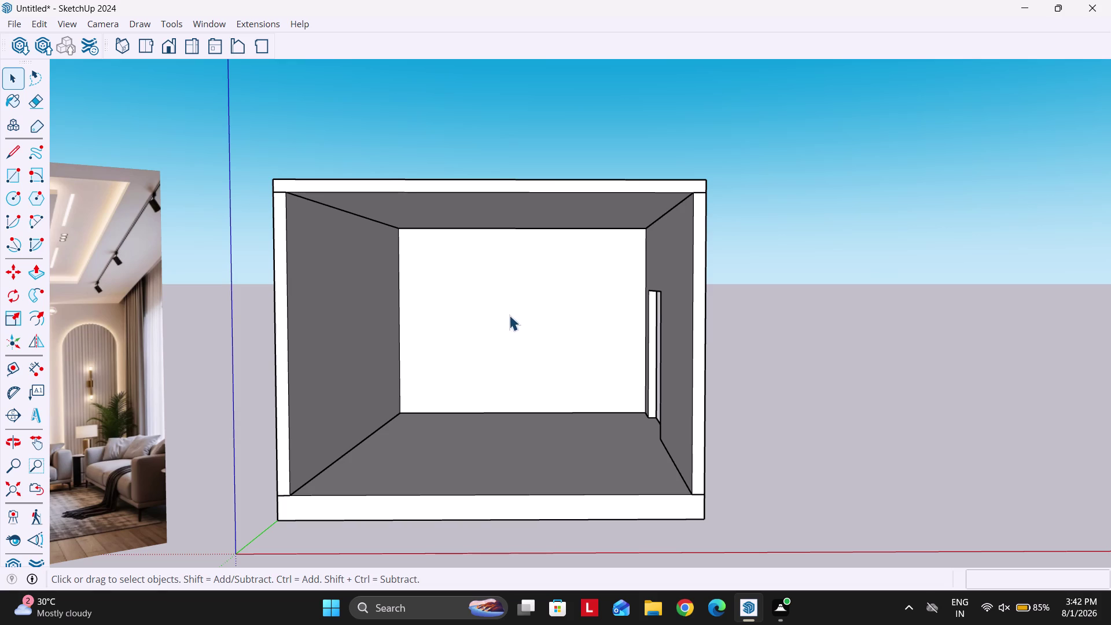
drag(719, 298, 769, 345)
drag(703, 265, 751, 369)
scroll(down, 3)
scroll(up, 3)
scroll(up, 3)
scroll(down, 3)
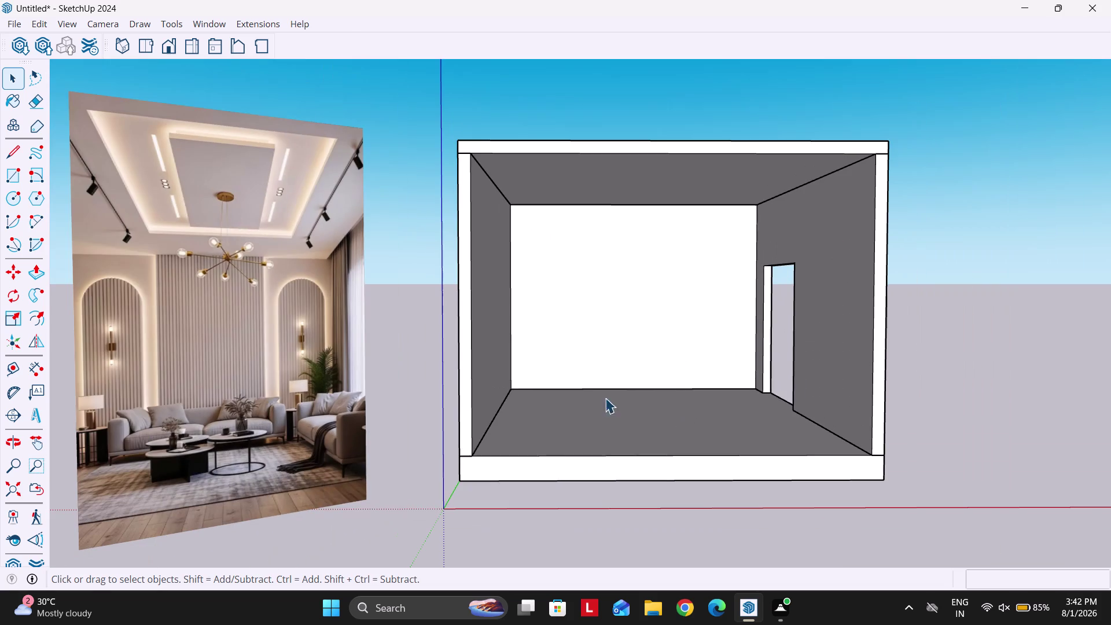
scroll(up, 3)
double_click(772, 298)
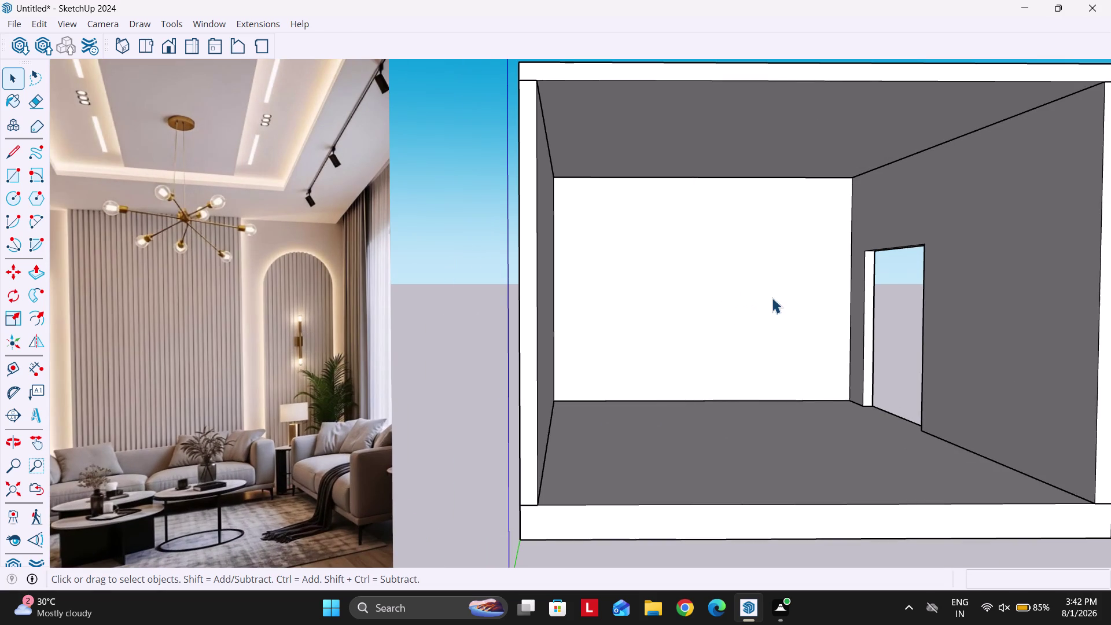
Place guides 1' in from the back wall's right and left edges, then undo them.
key(t)
click(849, 286)
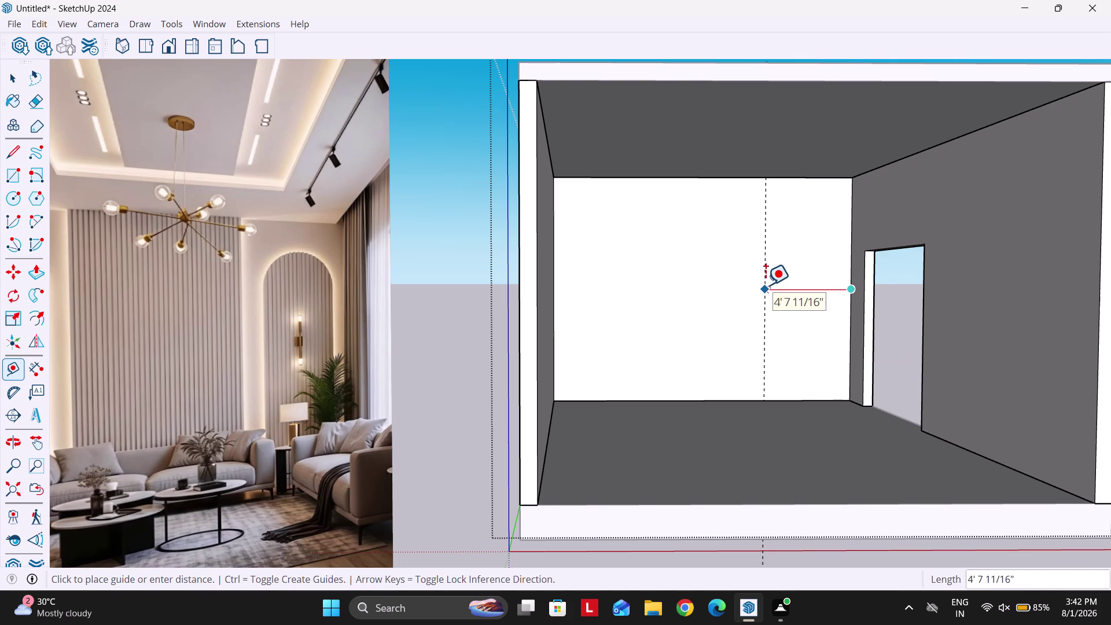
text(1')
key(Return)
middle_drag(754, 289, 708, 289)
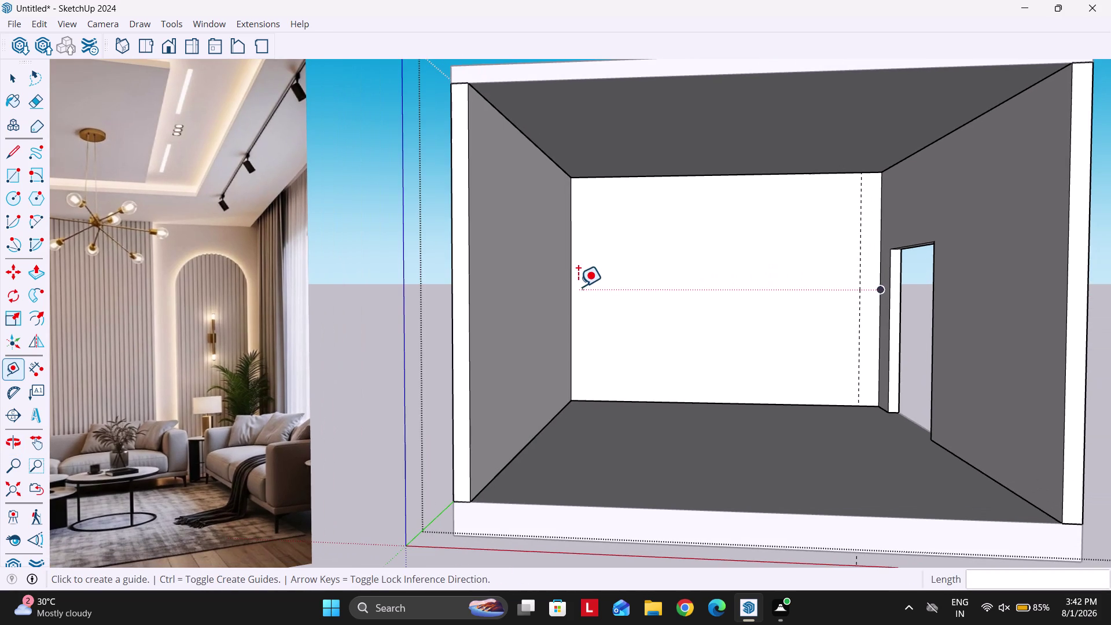
click(573, 287)
text(1')
key(Return)
scroll(down, 3)
scroll(up, 3)
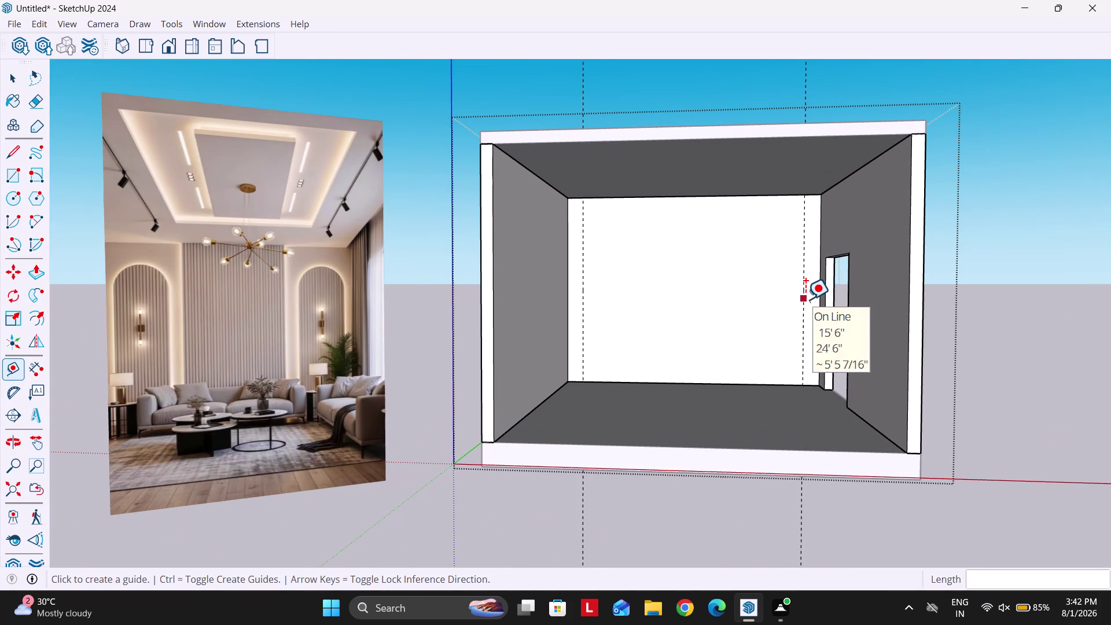
scroll(up, 3)
key(ctrl+z)
key(ctrl+z)
Re-place guides set in from the back wall's right and left edges.
middle_drag(812, 296, 836, 307)
scroll(up, 3)
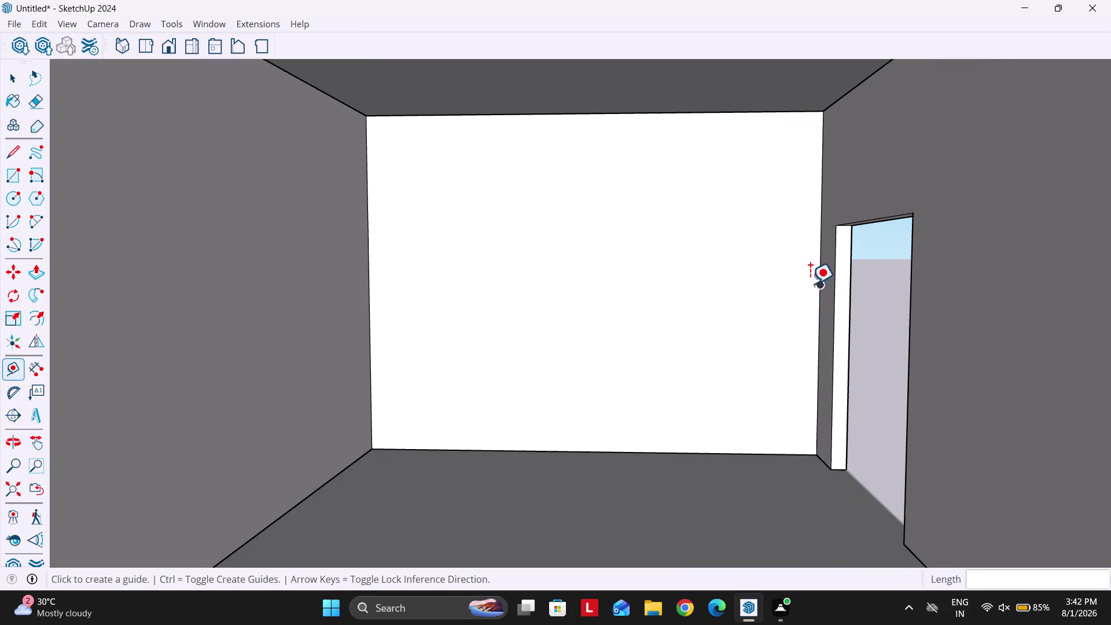
click(819, 282)
key(6)
key(Return)
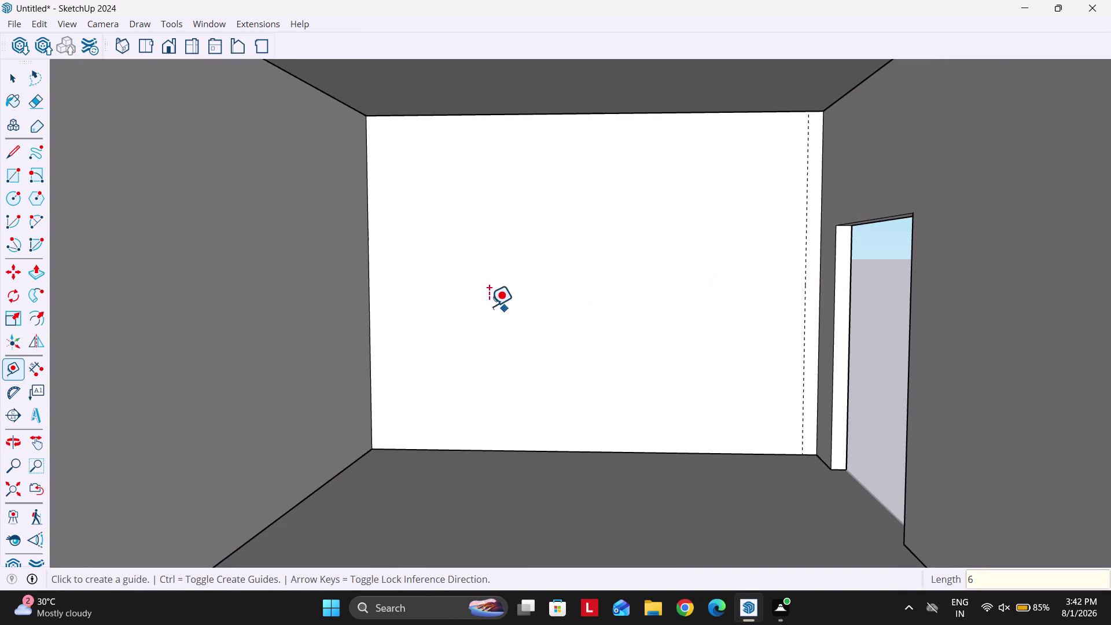
click(370, 296)
key(6)
key(Return)
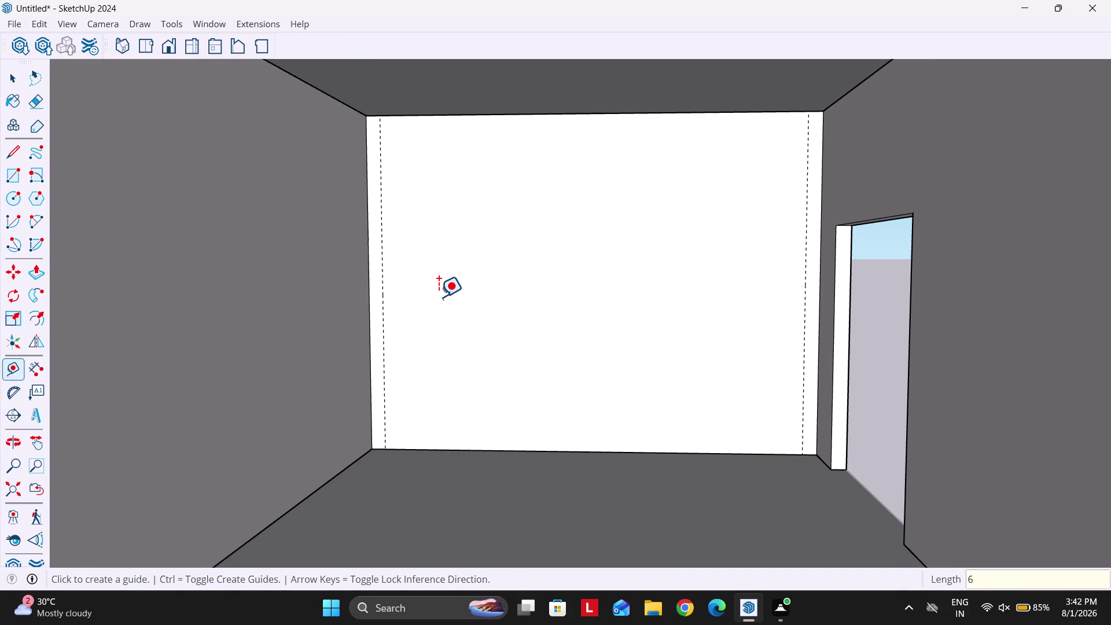
scroll(down, 3)
scroll(down, 3)
key(space)
key(space)
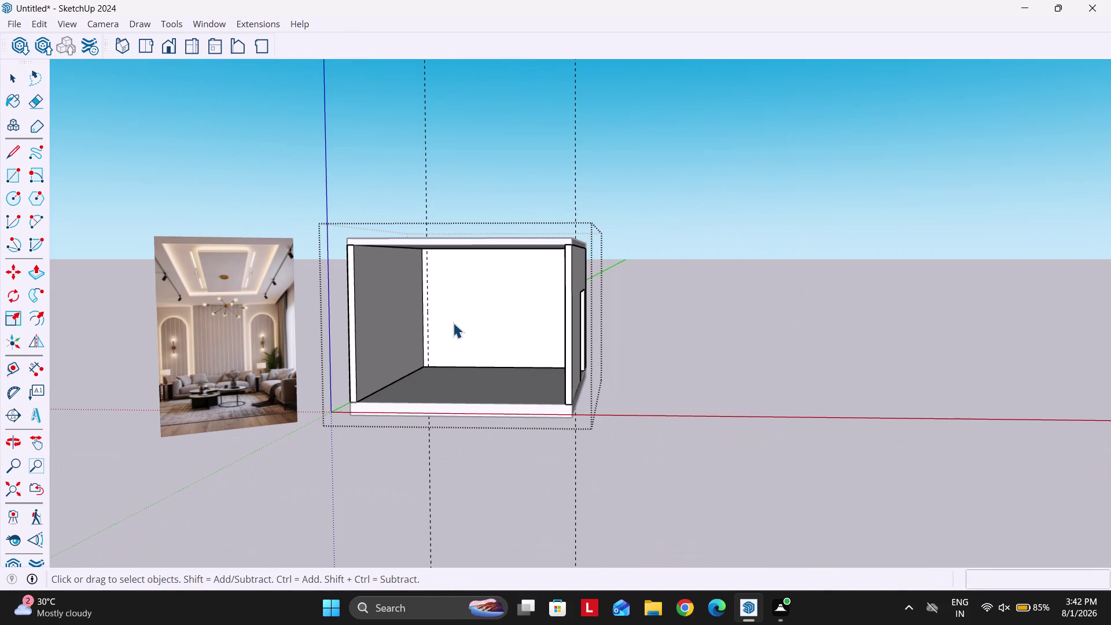
scroll(up, 3)
key(space)
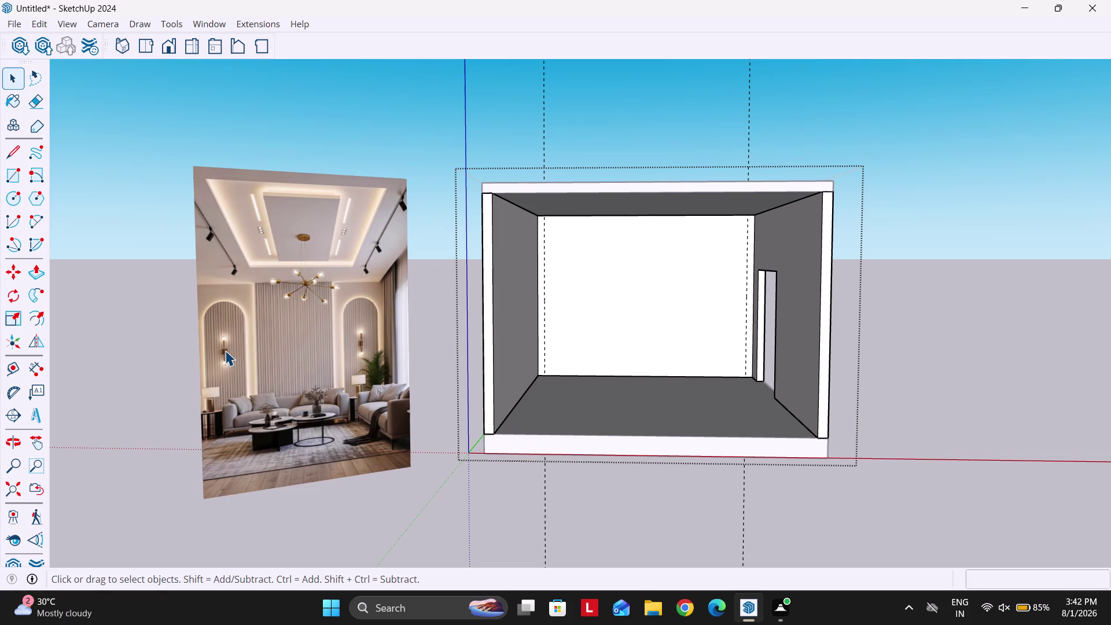
scroll(up, 3)
Add a guide 3' further in from the left guide, then undo and reorient the view.
key(t)
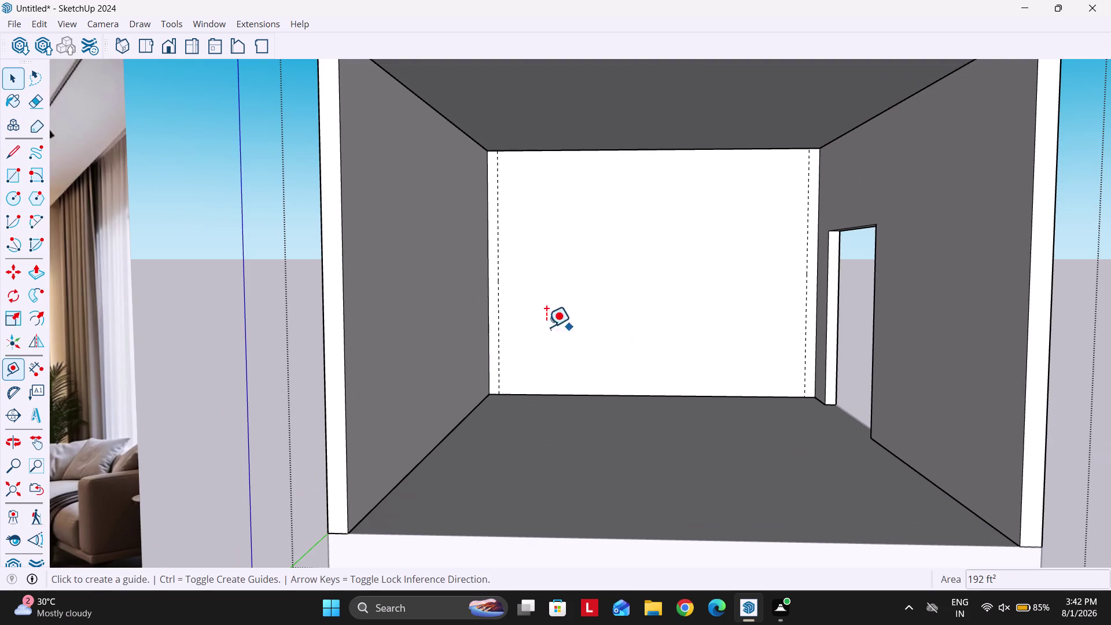
scroll(down, 3)
scroll(up, 3)
click(531, 330)
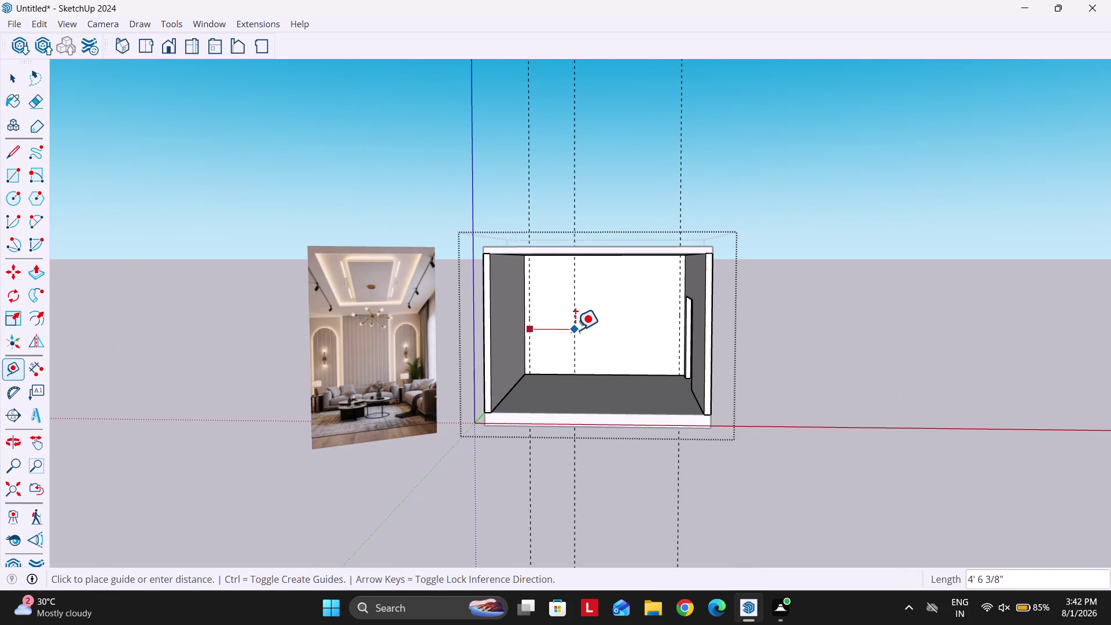
scroll(up, 3)
text(3')
key(Return)
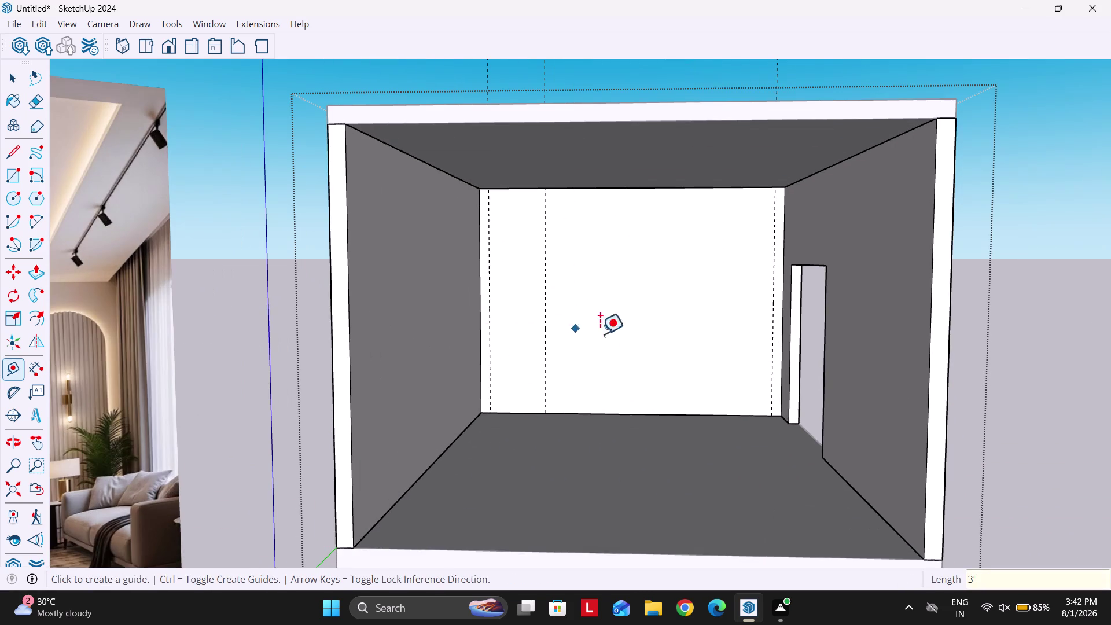
key(ctrl+z)
scroll(down, 3)
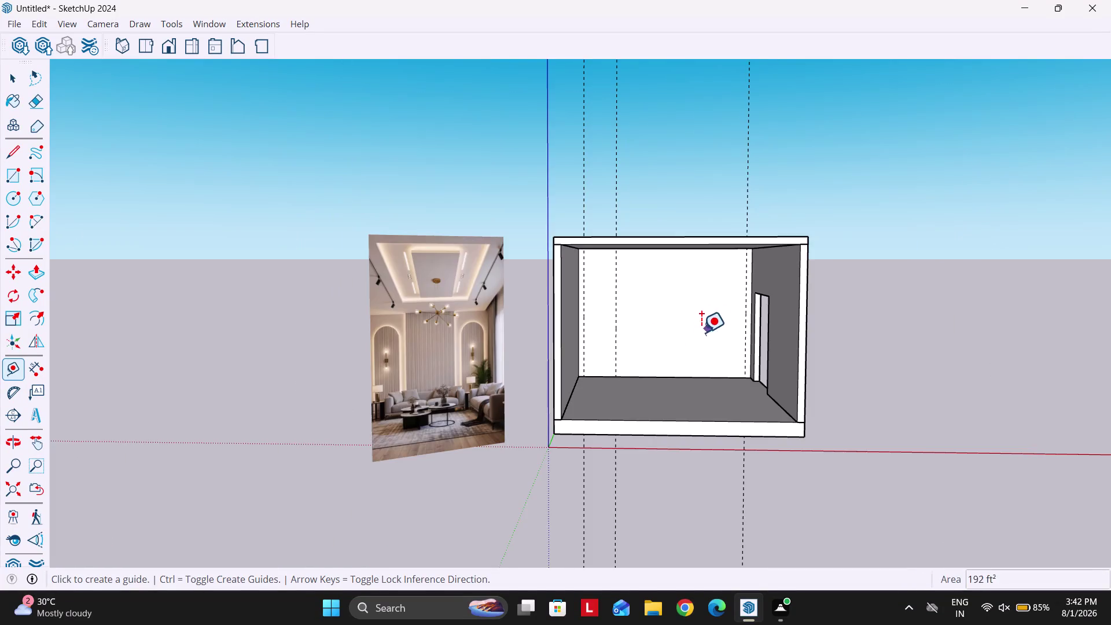
scroll(up, 3)
scroll(up, 3)
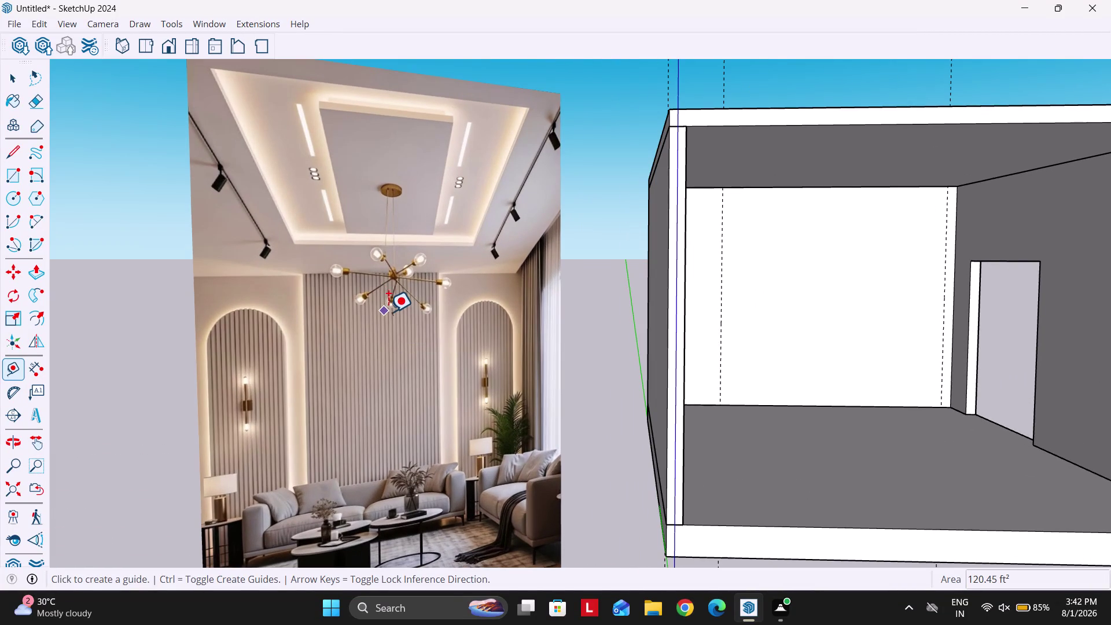
scroll(down, 3)
scroll(up, 3)
scroll(down, 3)
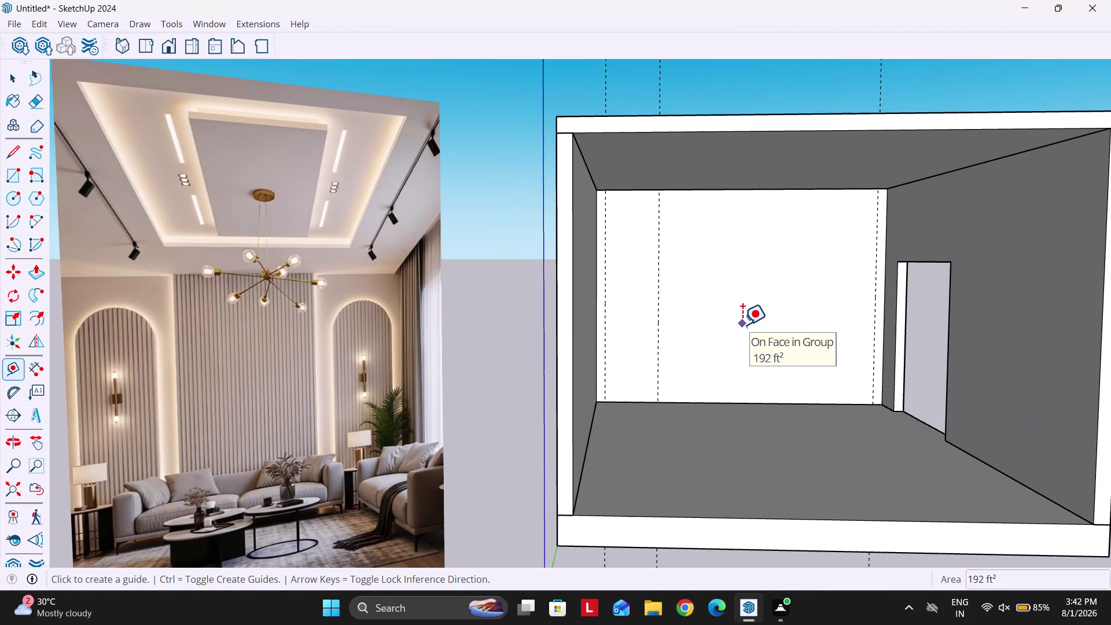
scroll(up, 3)
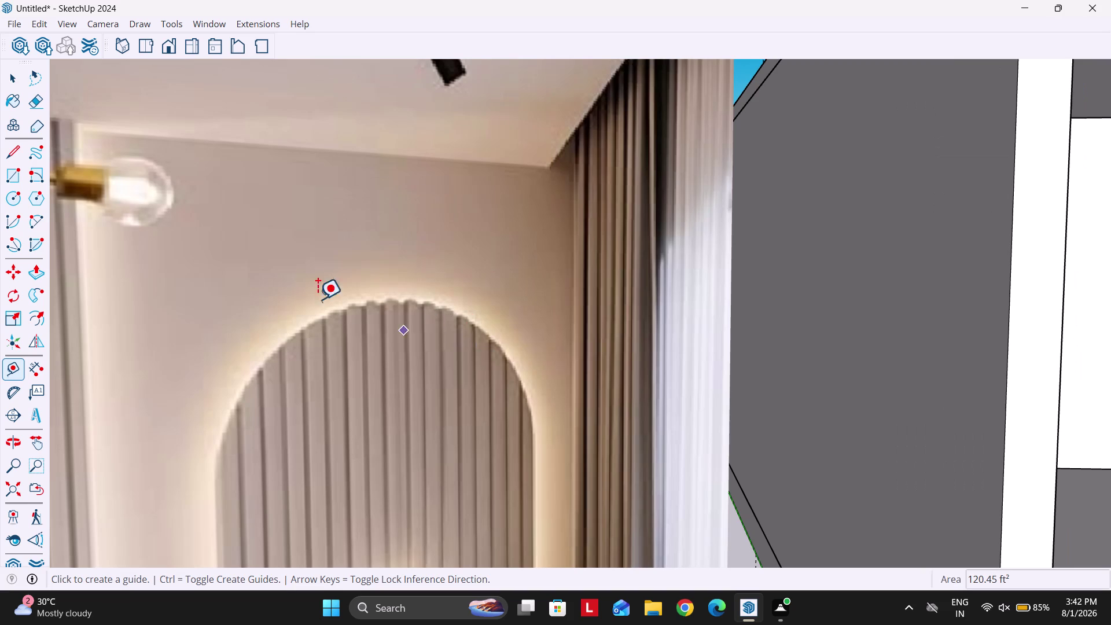
scroll(down, 3)
scroll(up, 3)
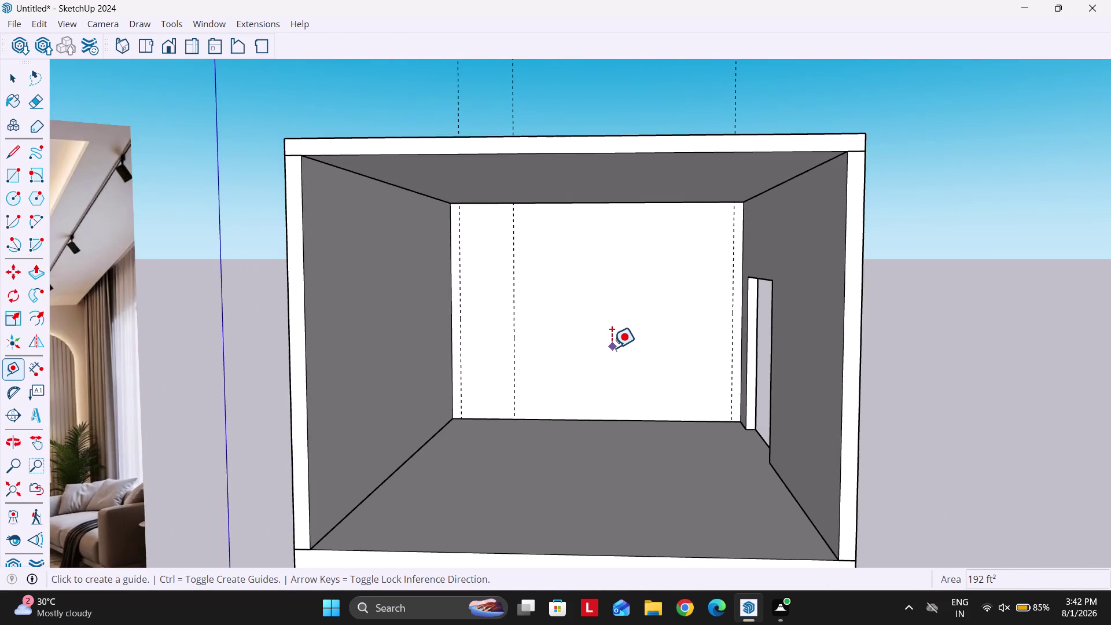
scroll(down, 3)
middle_drag(595, 360, 604, 361)
scroll(up, 3)
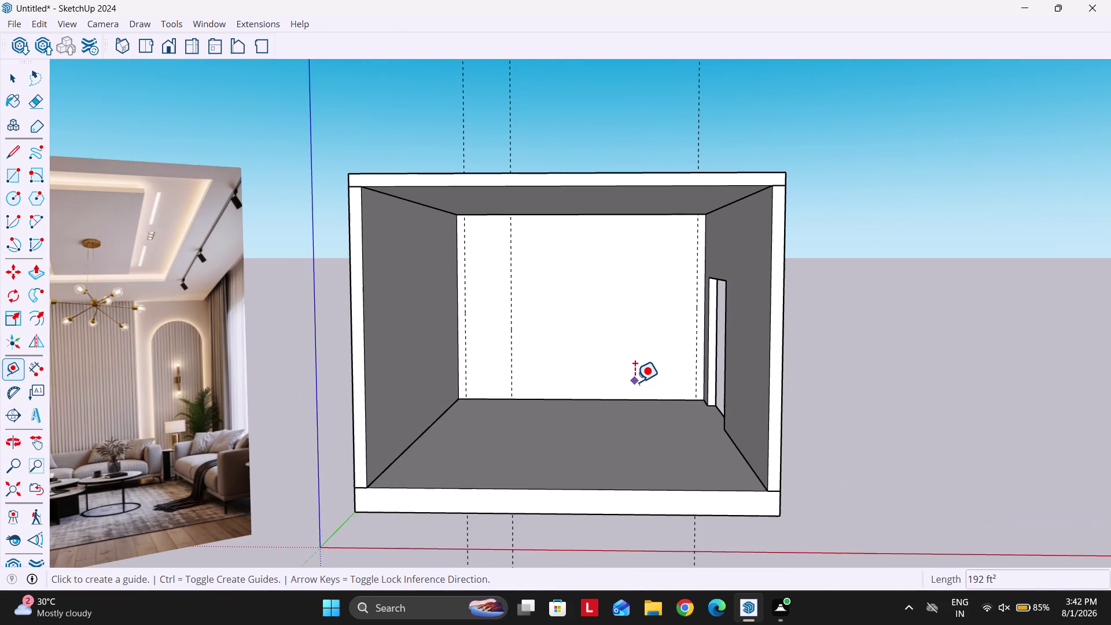
key(ctrl+z)
Draw a vertical line from the back wall's bottom-edge midpoint up to the ceiling edge.
key(l)
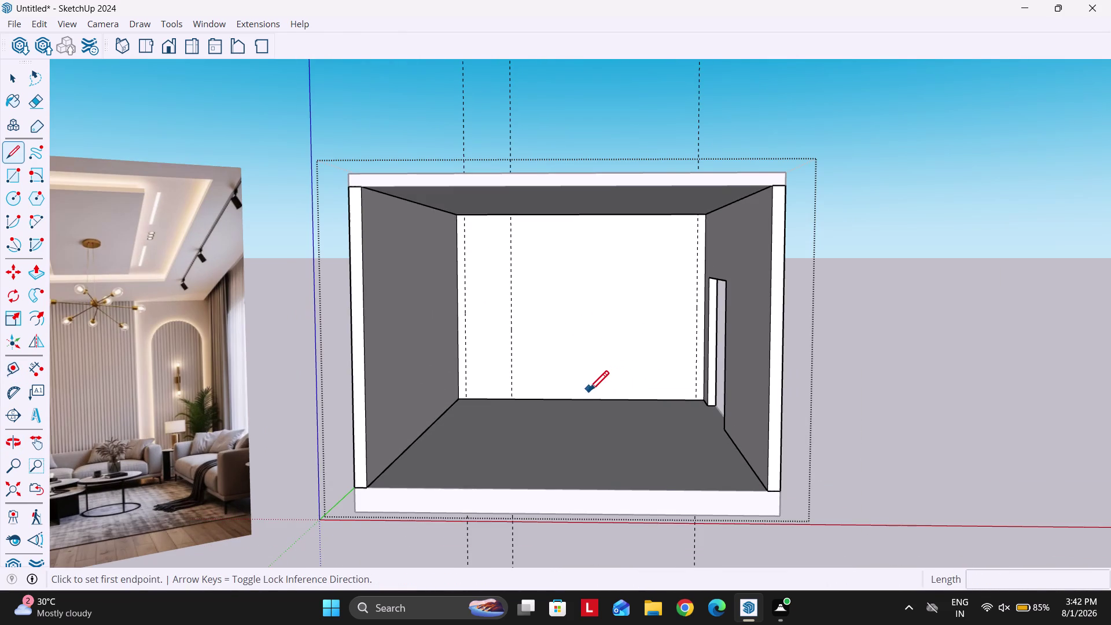
key(ctrl+z)
key(l)
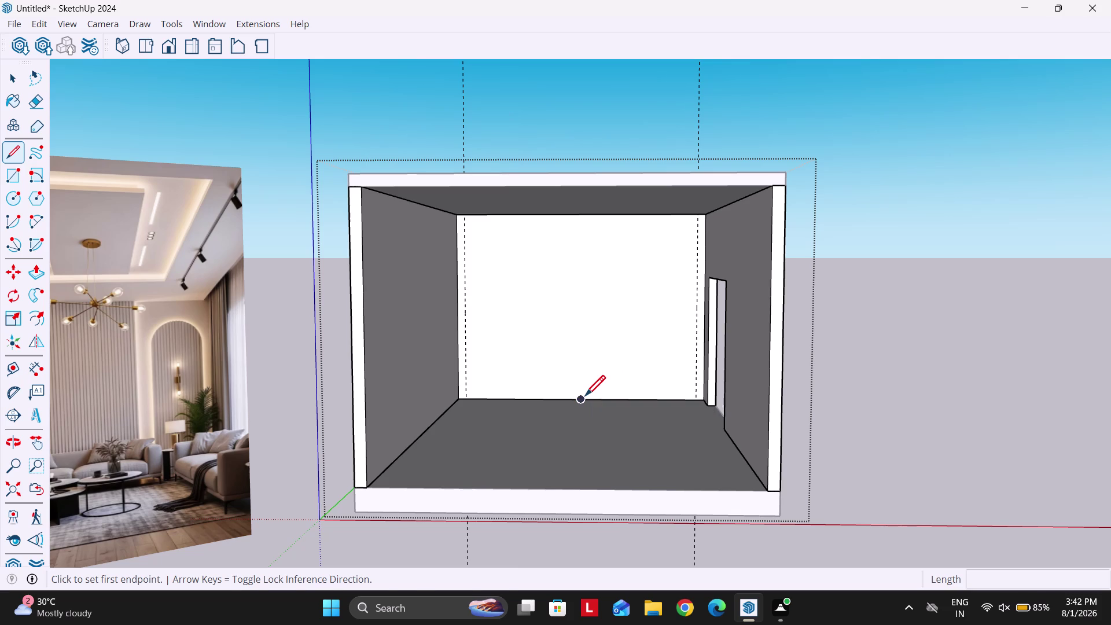
click(585, 396)
key(Escape)
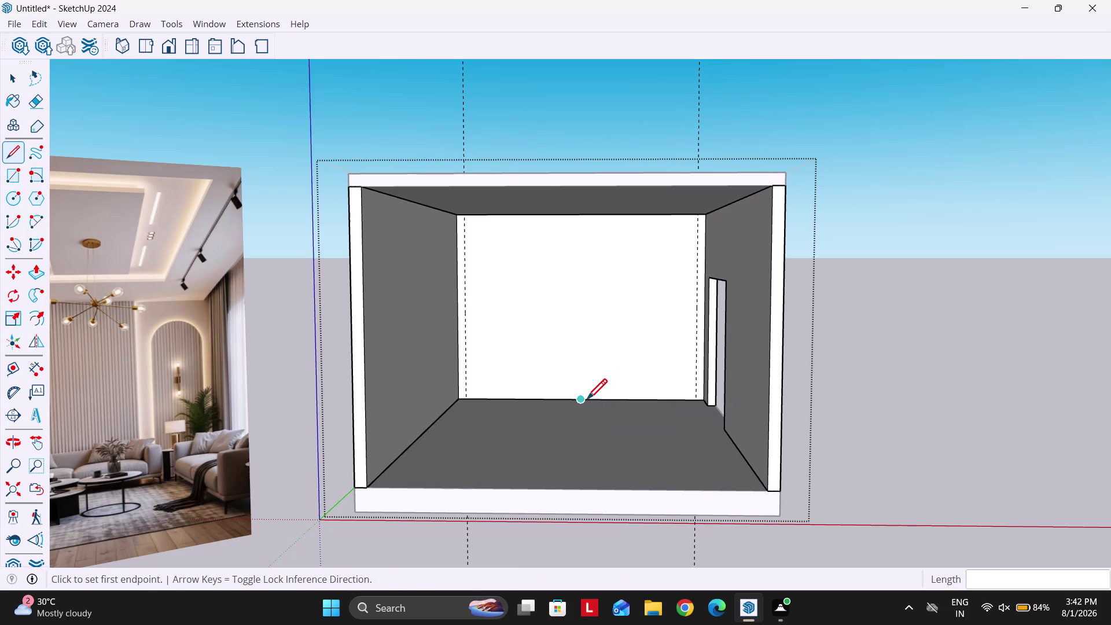
click(584, 399)
middle_drag(594, 361, 575, 324)
click(590, 239)
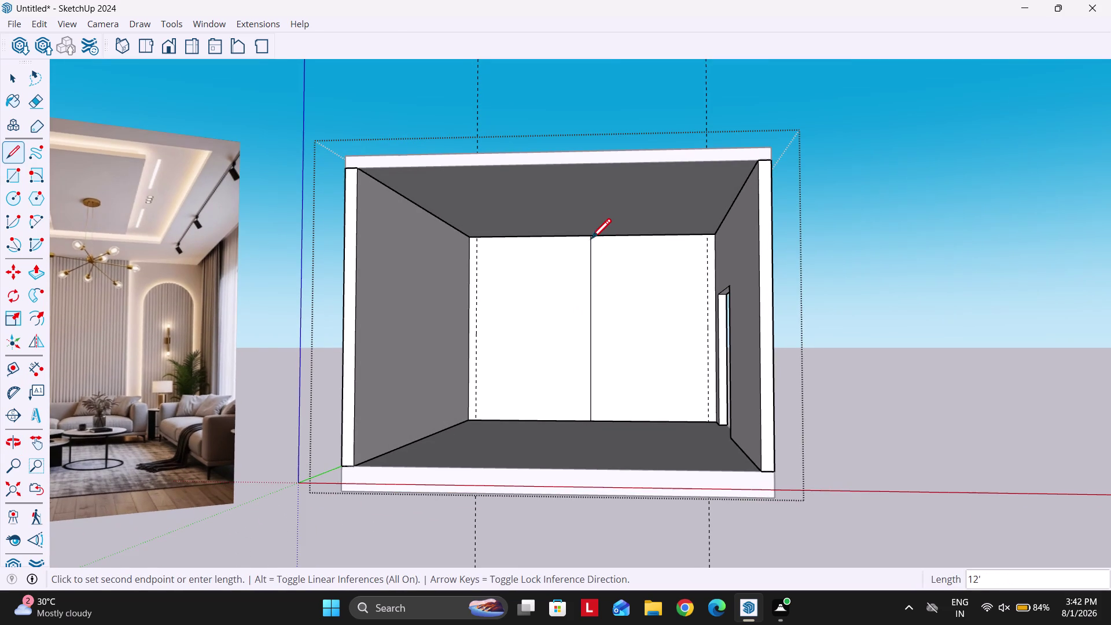
key(space)
scroll(up, 3)
middle_drag(585, 264, 619, 283)
click(604, 296)
click(553, 299)
scroll(up, 3)
Place vertical guides 4' from the centre dividing line and 4' from the wall edge.
key(t)
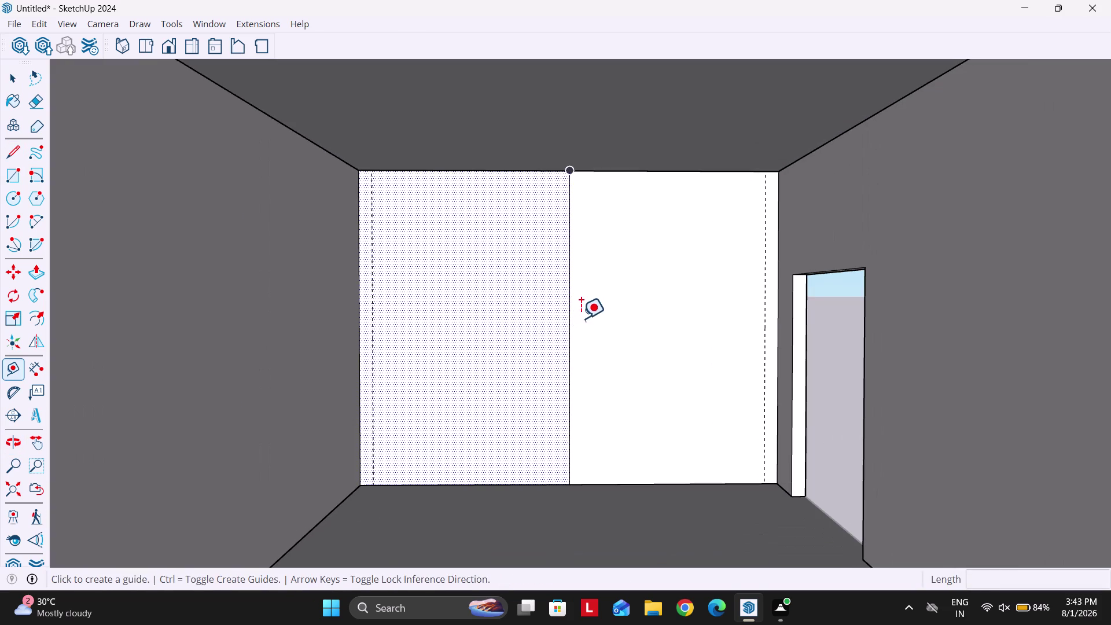
click(569, 320)
scroll(down, 3)
scroll(up, 3)
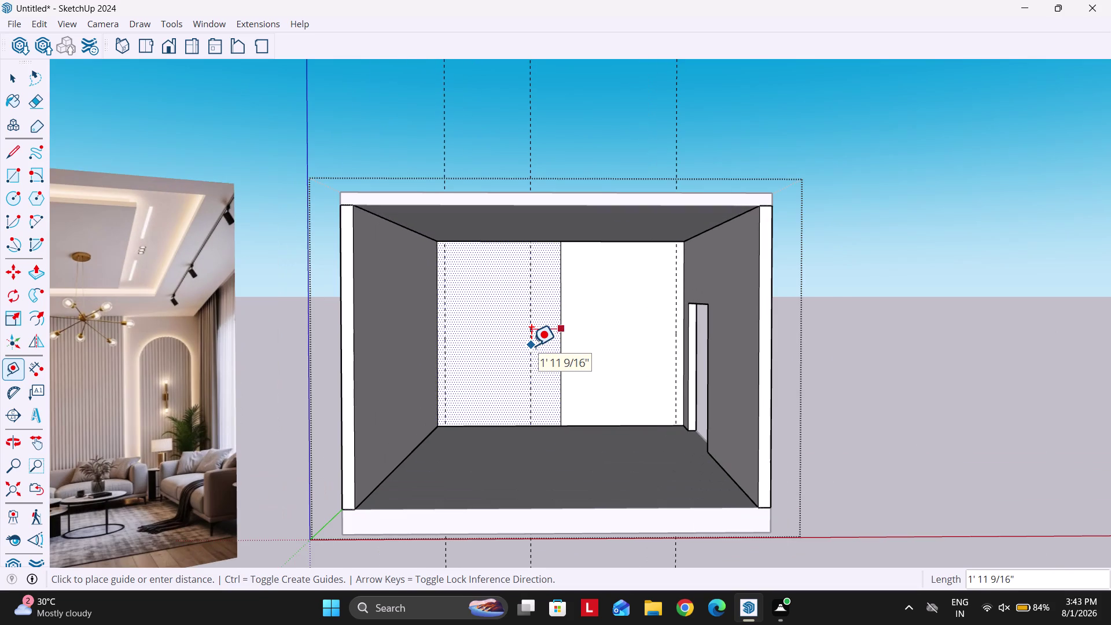
text(4')
key(Return)
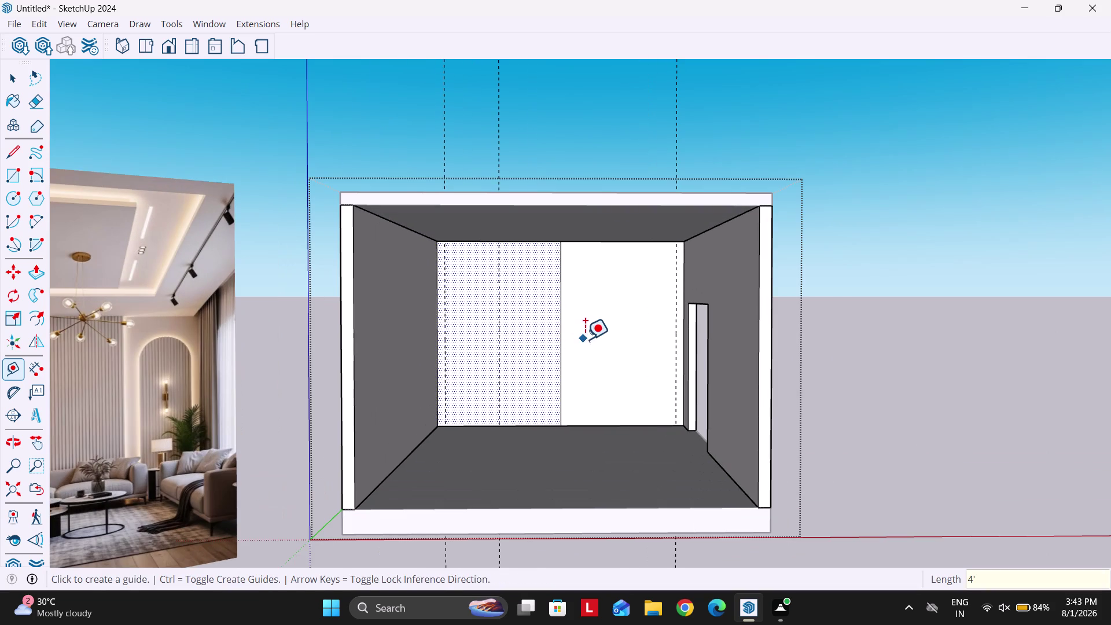
click(561, 339)
text(4')
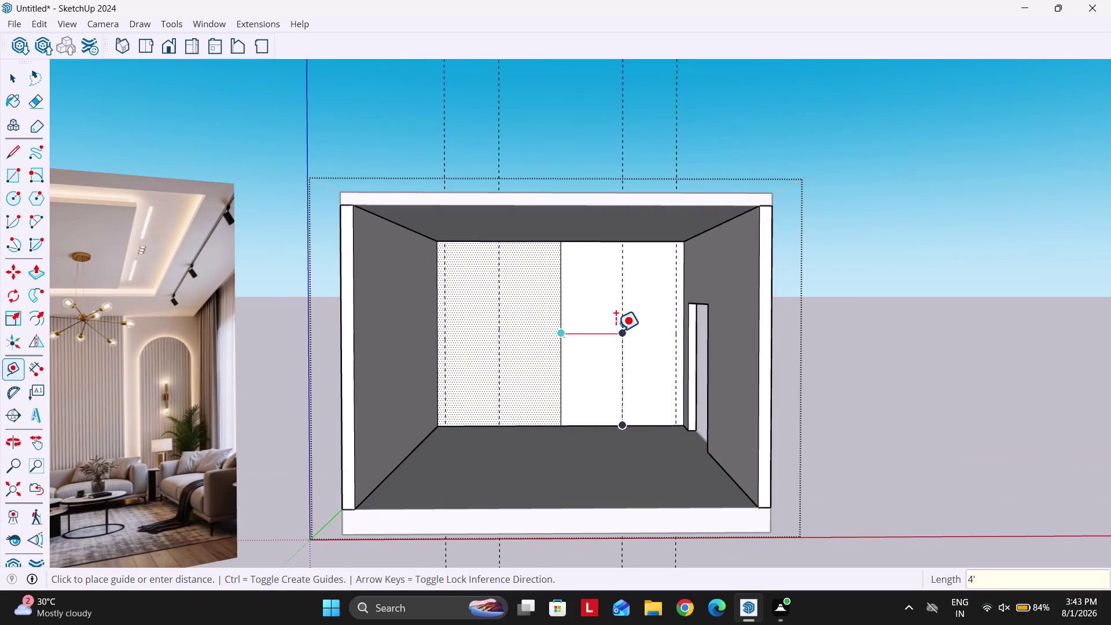
key(Return)
scroll(down, 3)
scroll(up, 3)
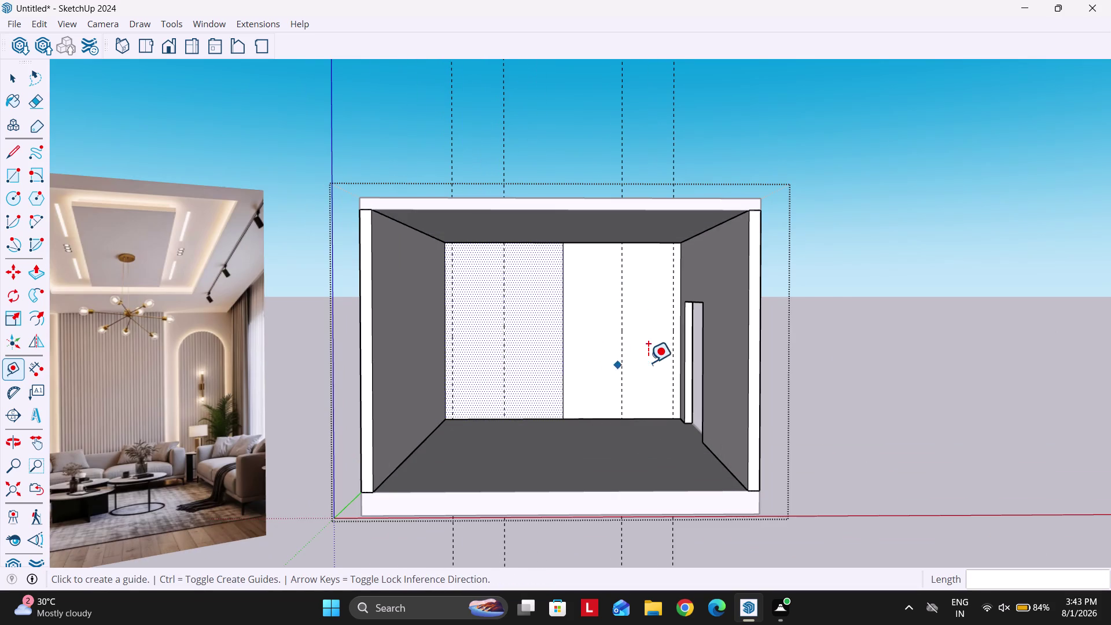
scroll(up, 3)
scroll(up, 3)
Add two more vertical guides offset from existing guides.
click(613, 354)
key(6)
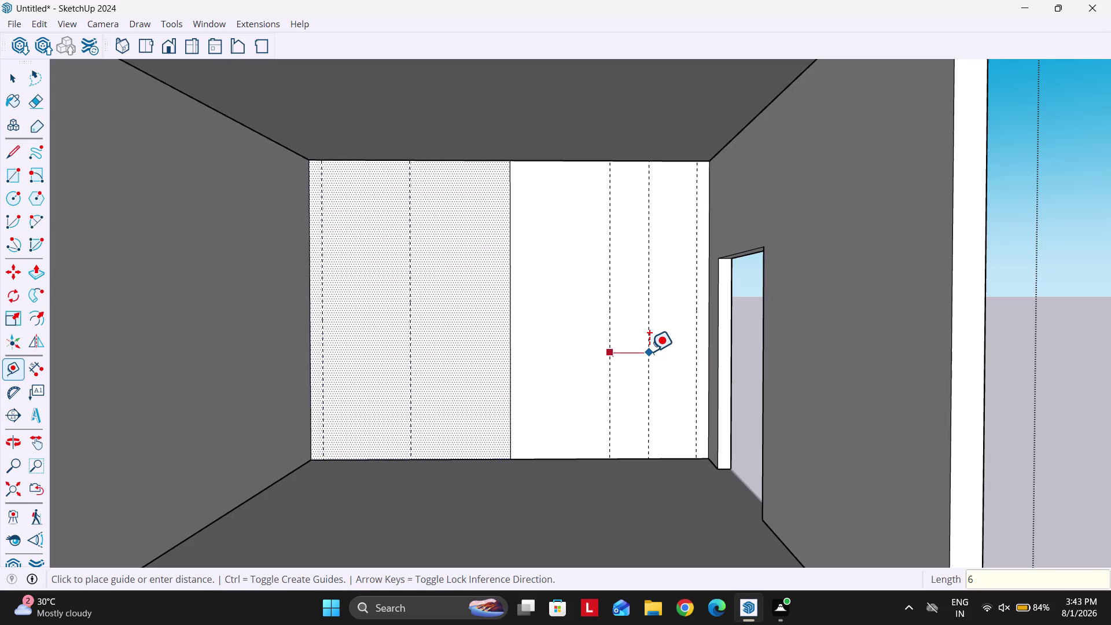
key(Return)
scroll(down, 3)
scroll(up, 3)
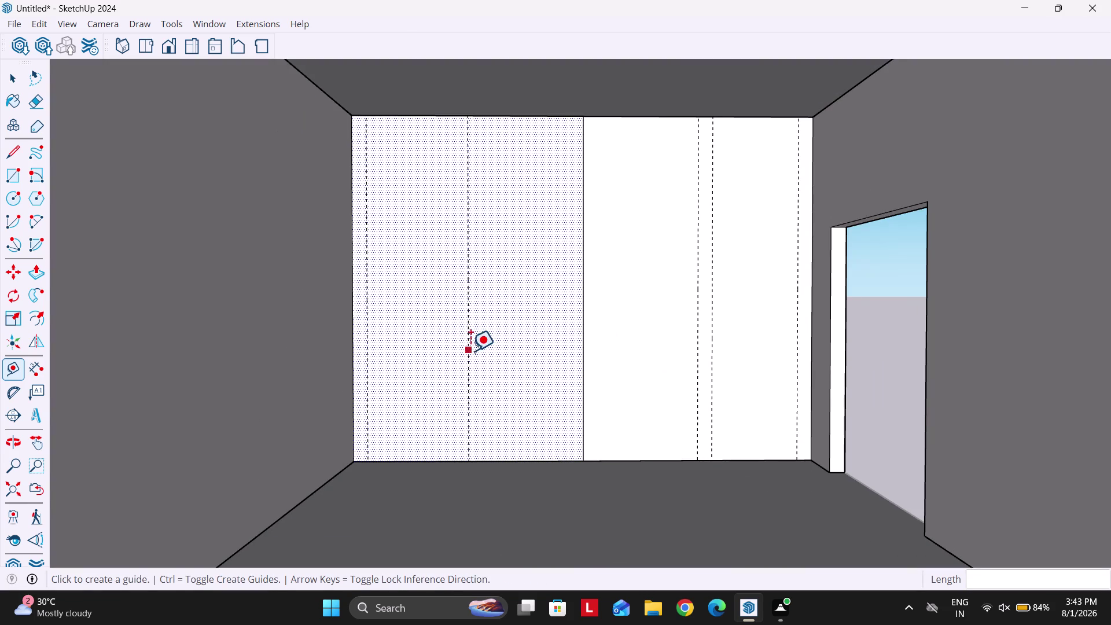
click(470, 351)
key(6)
key(Return)
scroll(down, 3)
key(space)
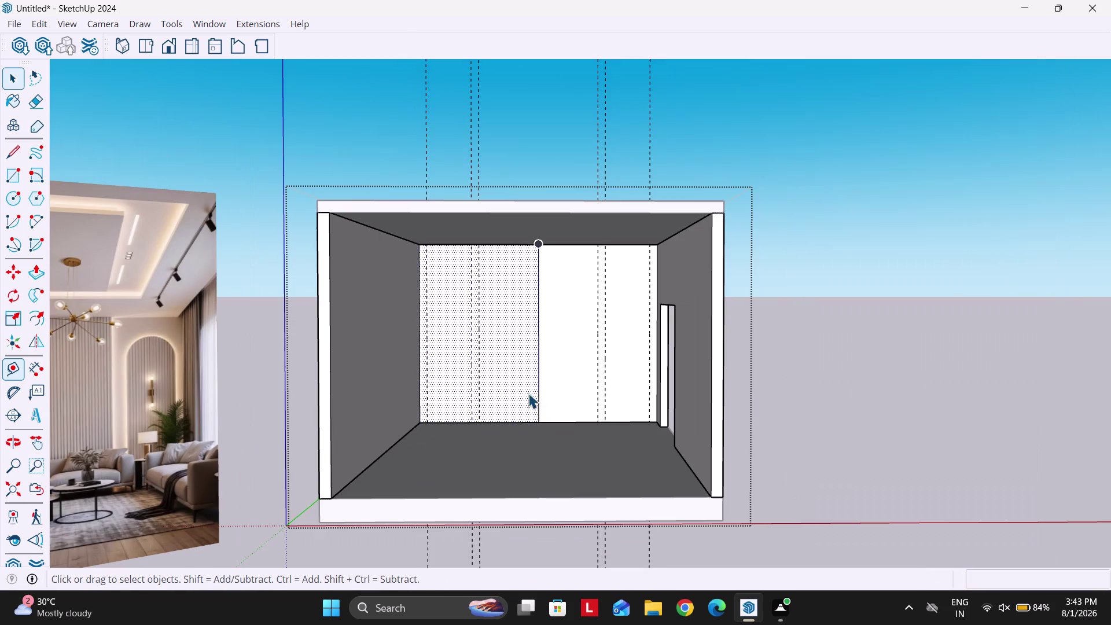
Add a horizontal guide 8' above the floor edge.
key(t)
scroll(up, 3)
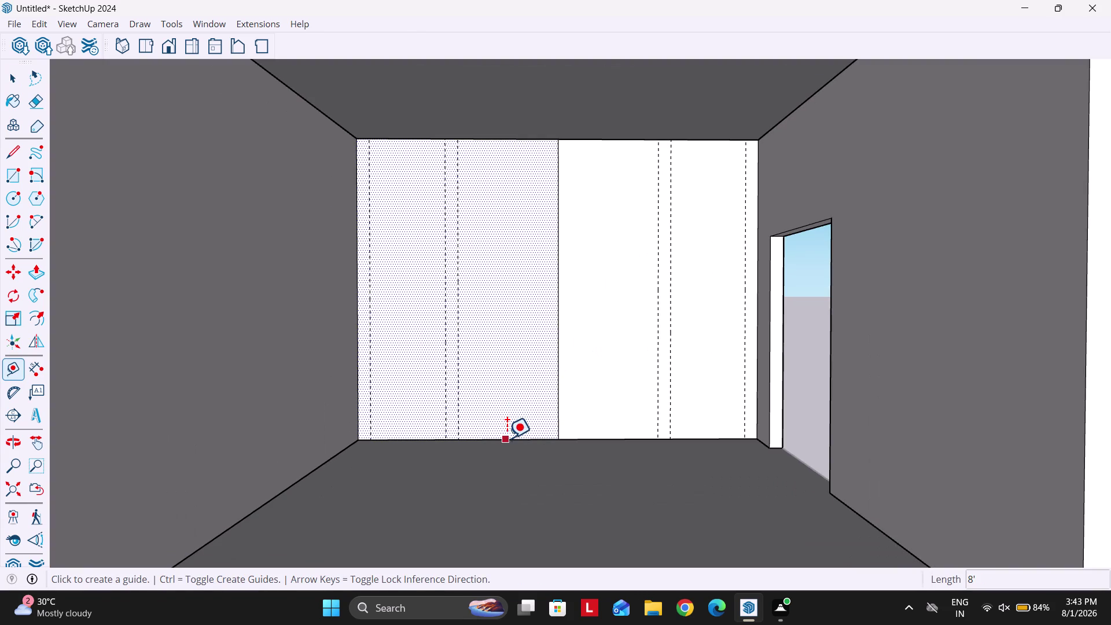
click(506, 438)
text(8')
key(Return)
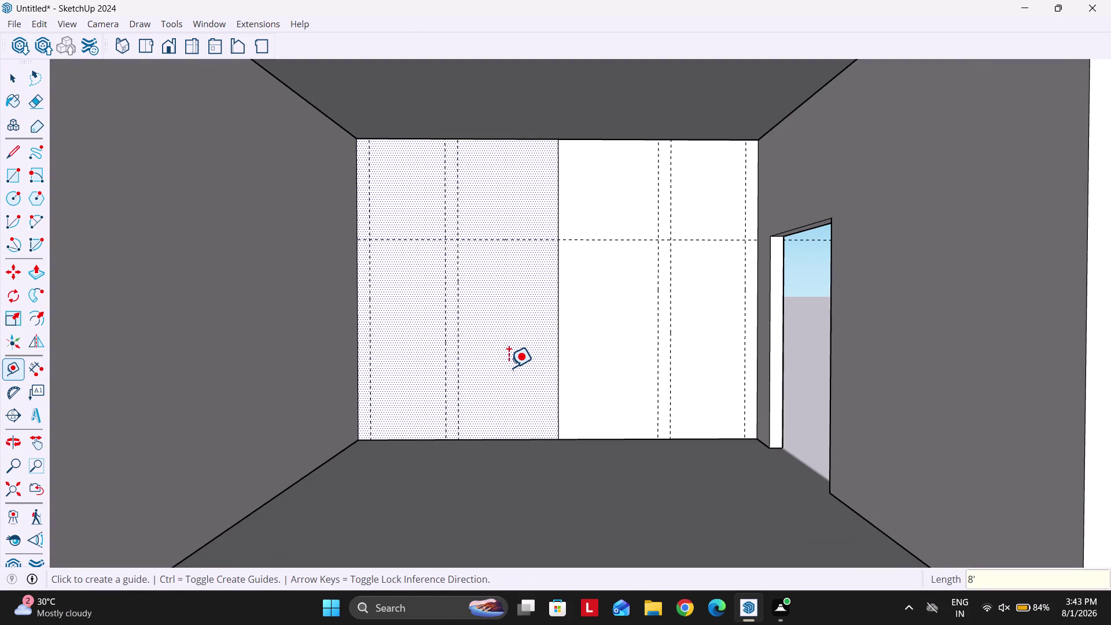
scroll(down, 3)
Draw narrow left, wide middle and narrow right rectangles from the horizontal guide to the floor.
scroll(up, 3)
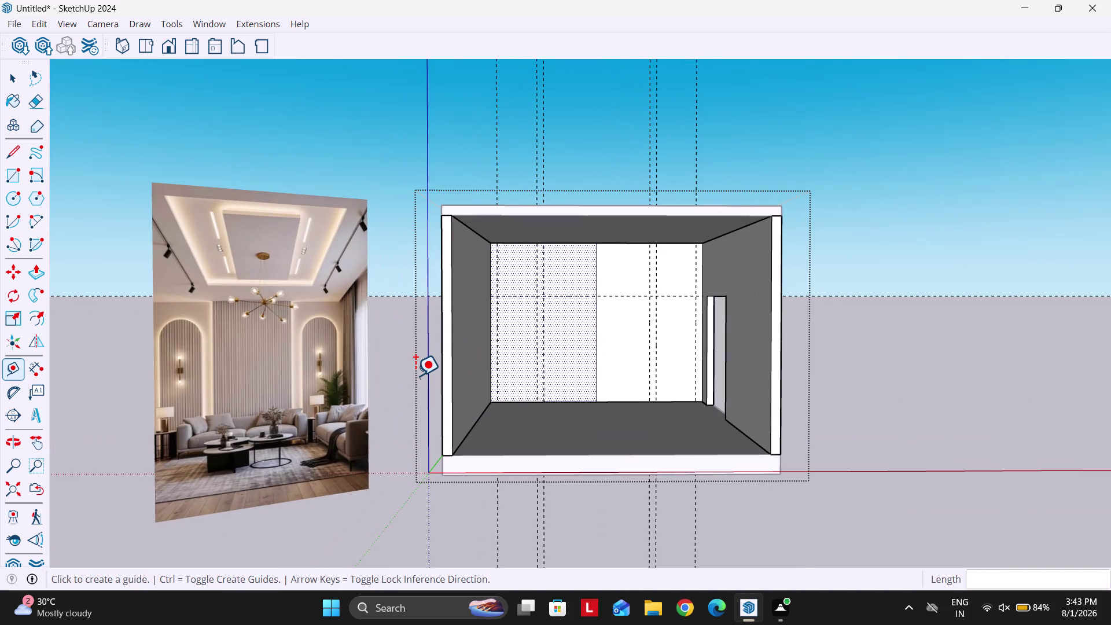
scroll(up, 3)
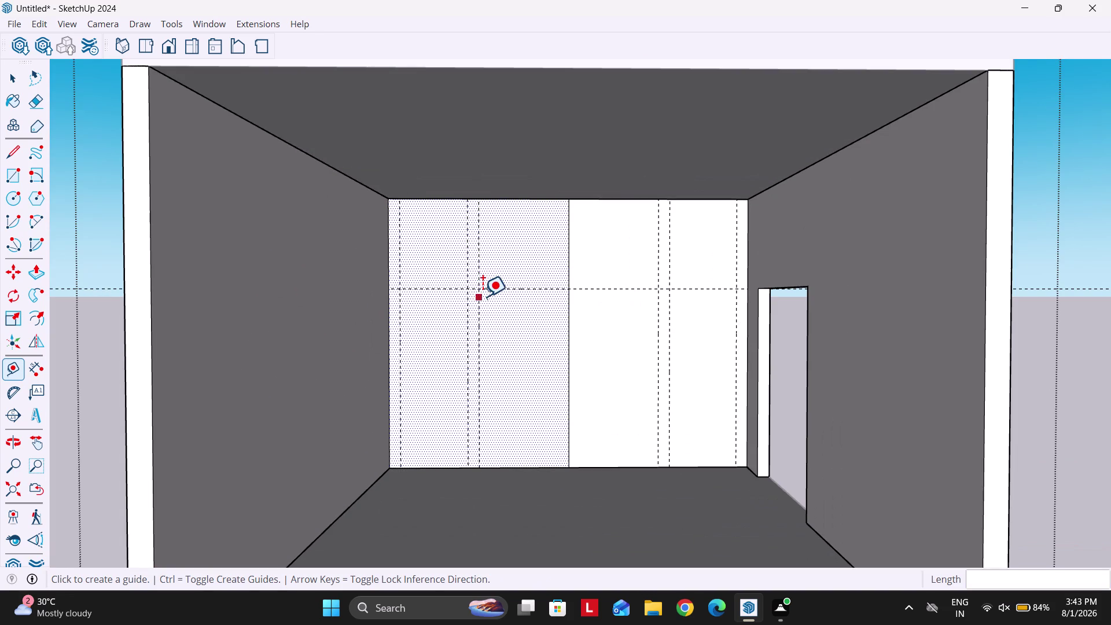
key(r)
click(403, 285)
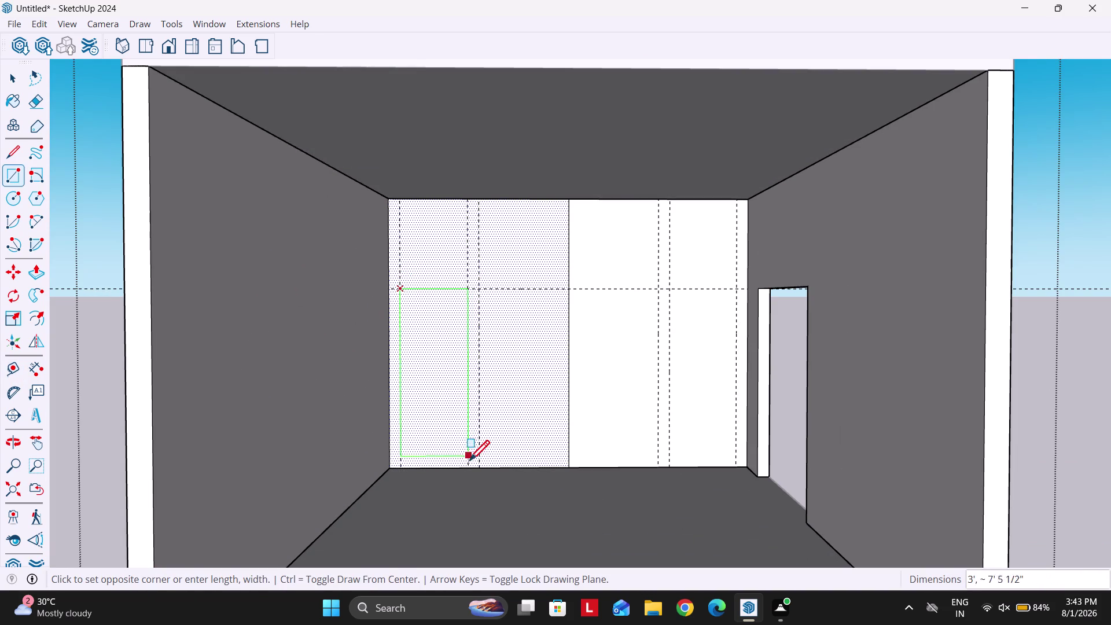
click(467, 465)
click(479, 290)
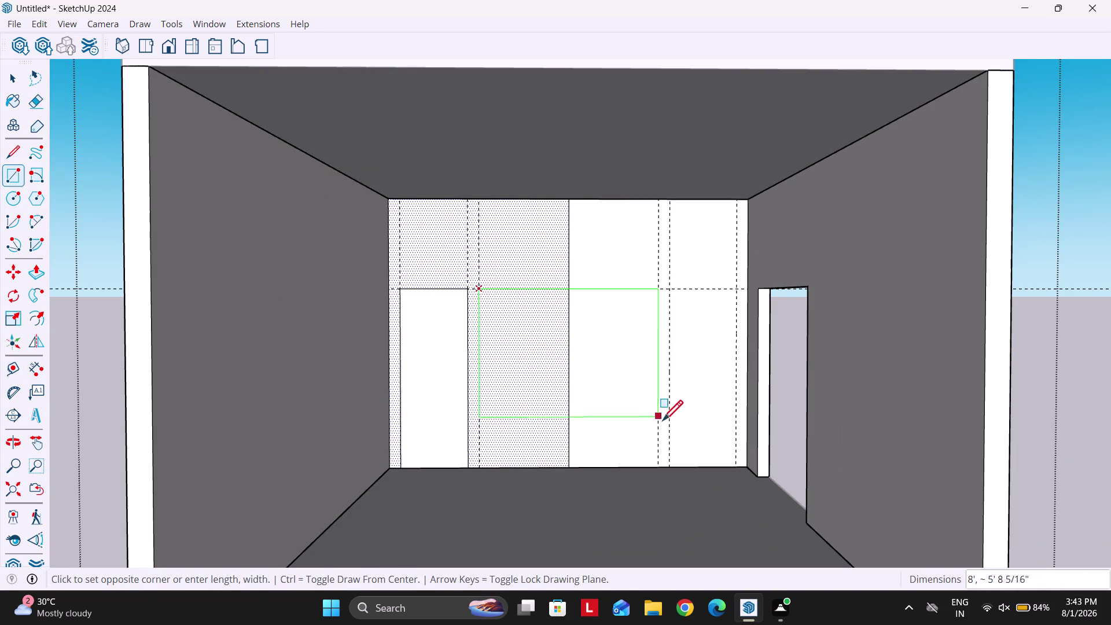
click(659, 462)
click(668, 291)
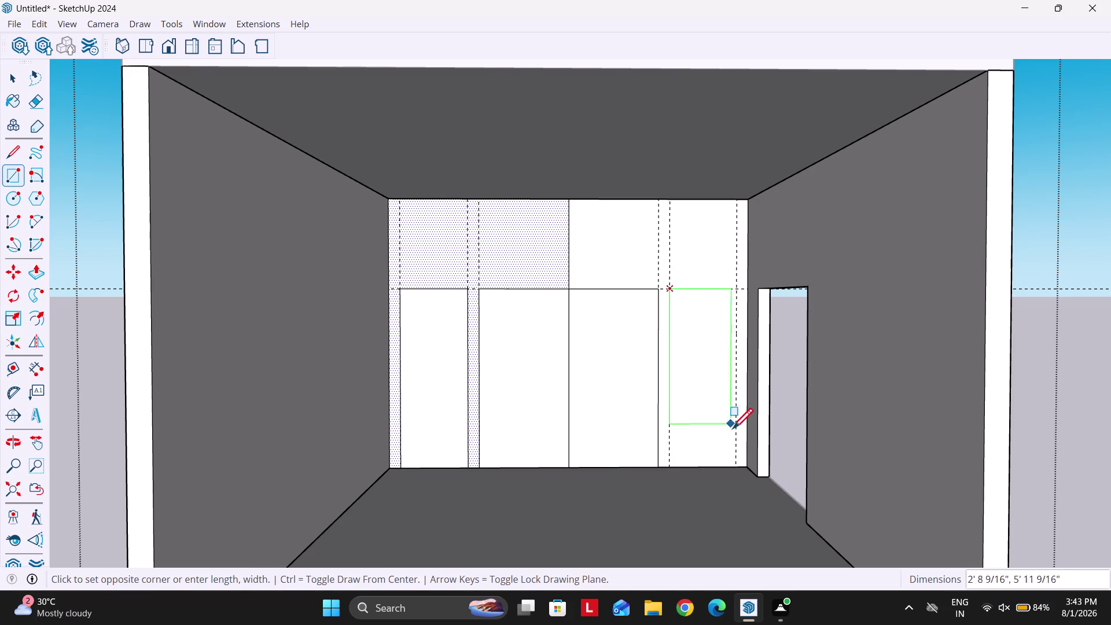
click(736, 462)
Erase the guides and leftover edges between the rectangles, leaving the three panel outlines.
key(e)
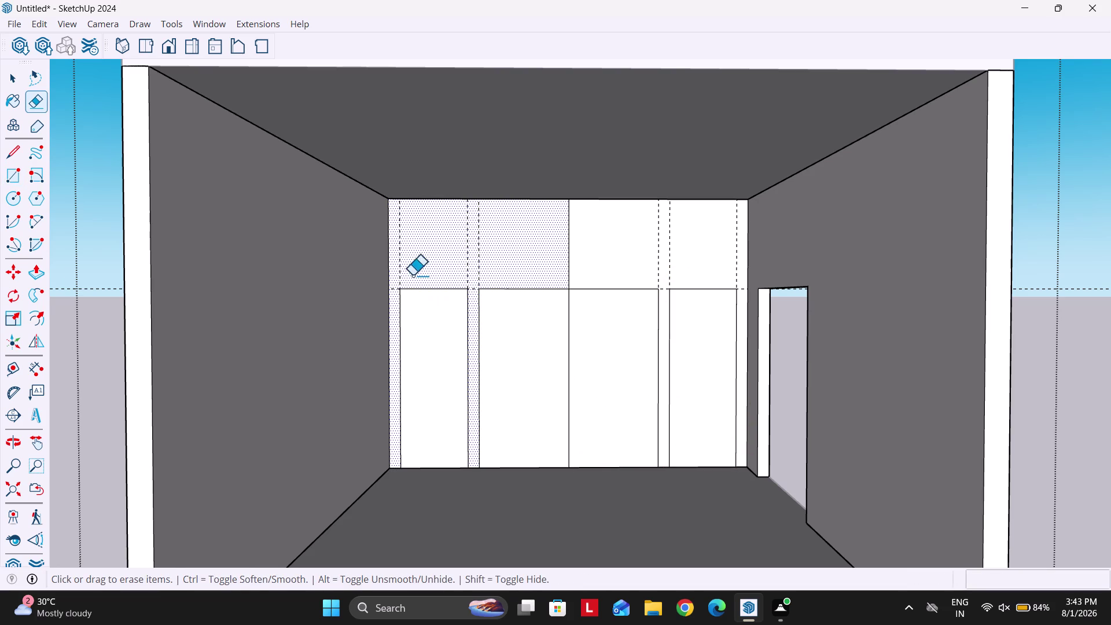
drag(397, 263, 503, 262)
drag(534, 261, 655, 258)
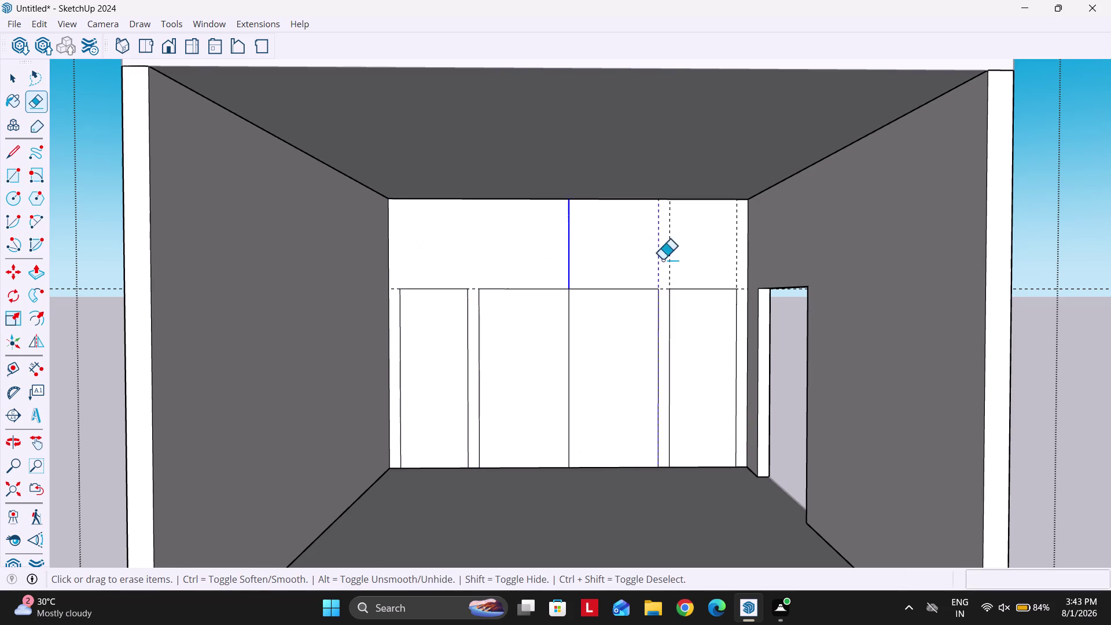
drag(655, 258, 712, 266)
drag(731, 270, 737, 272)
click(740, 292)
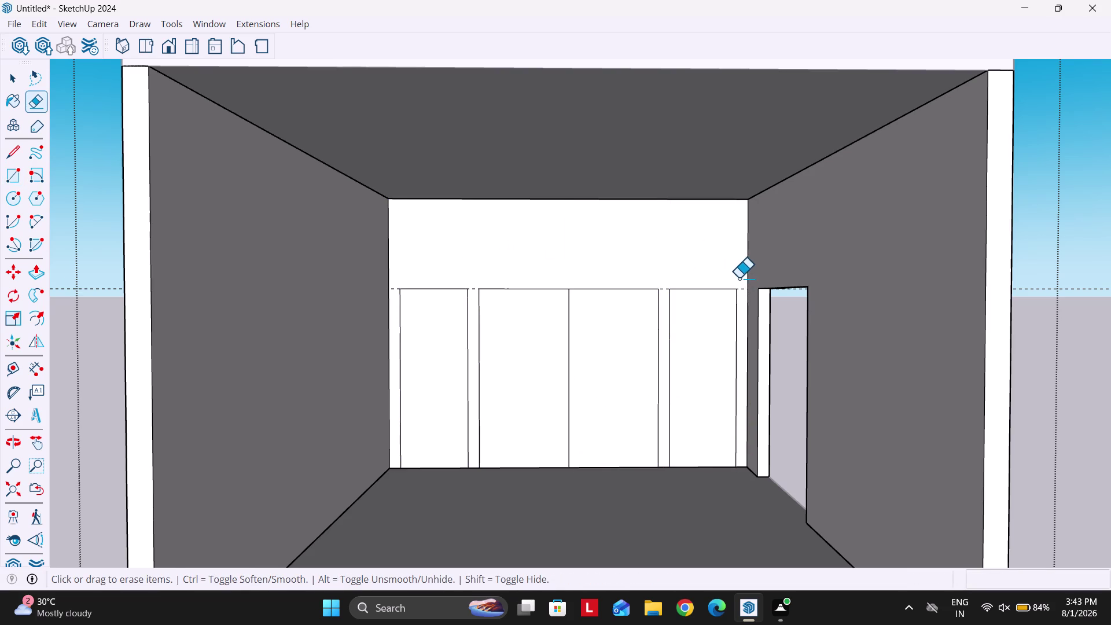
drag(742, 291, 736, 284)
key(space)
scroll(down, 3)
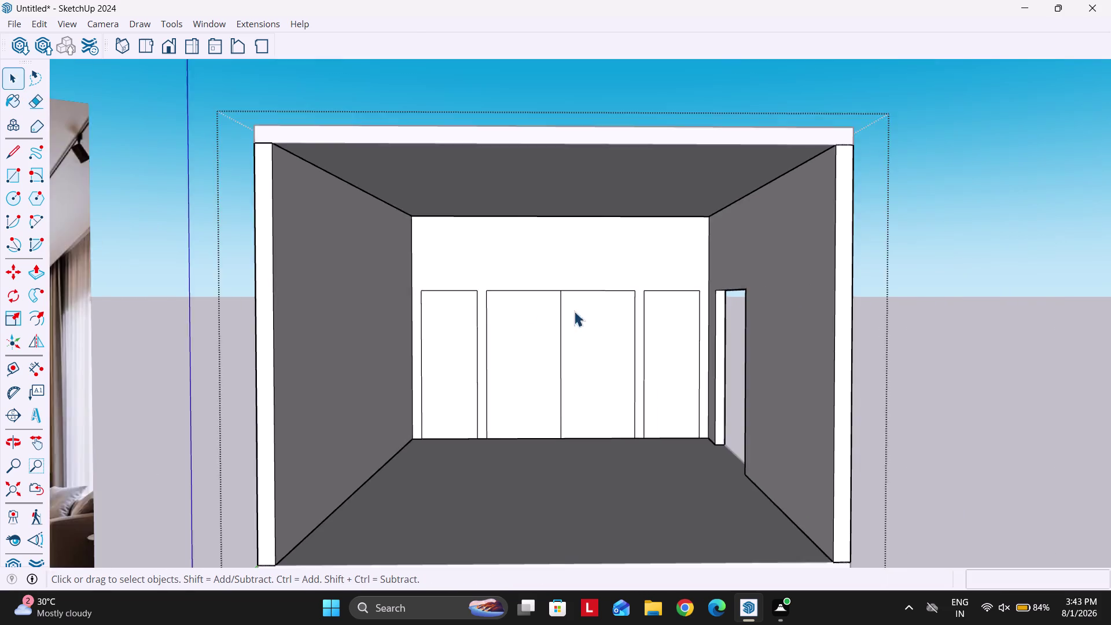
scroll(up, 3)
key(e)
drag(565, 323, 523, 330)
scroll(down, 3)
key(space)
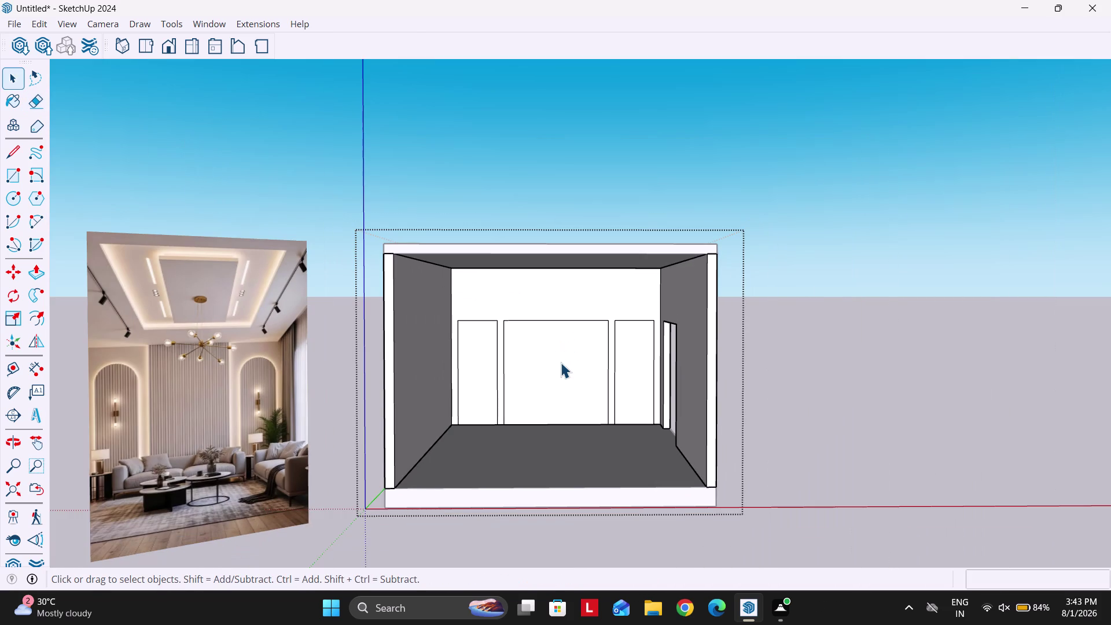
Draw a 100-sided circle centred on the left opening's top, sized to its width.
key(c)
scroll(up, 3)
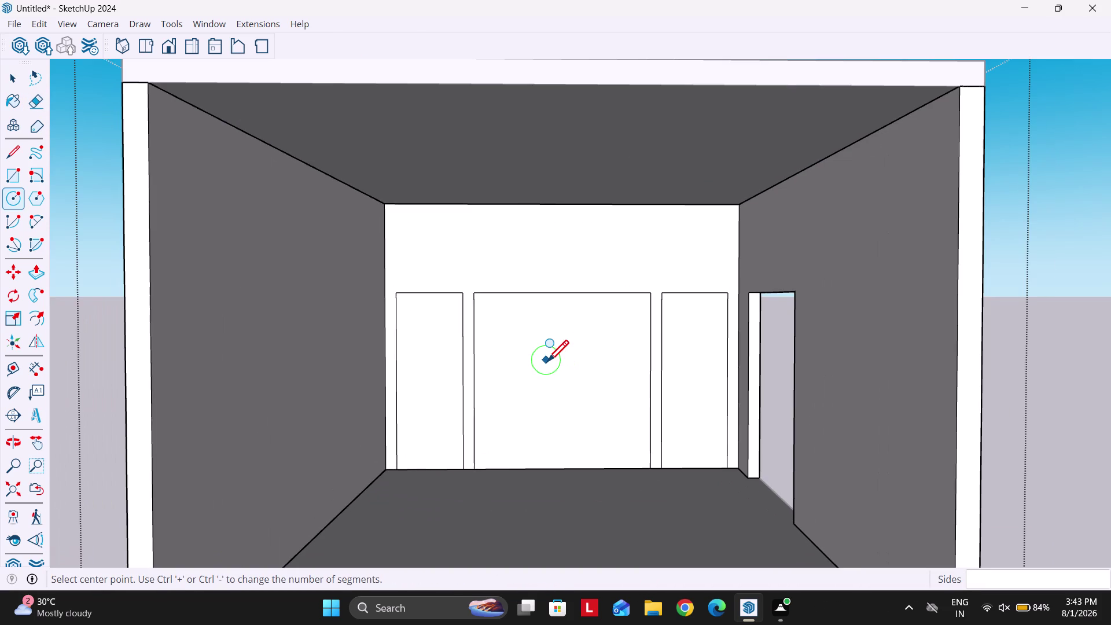
text(100)
key(Return)
scroll(up, 3)
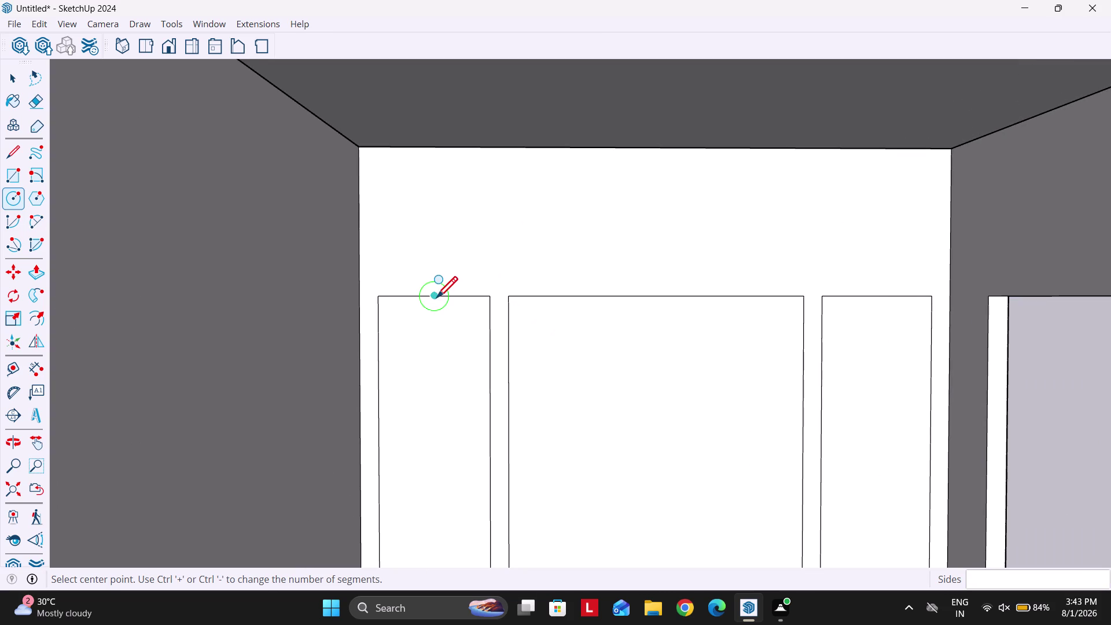
click(436, 297)
click(487, 298)
scroll(down, 3)
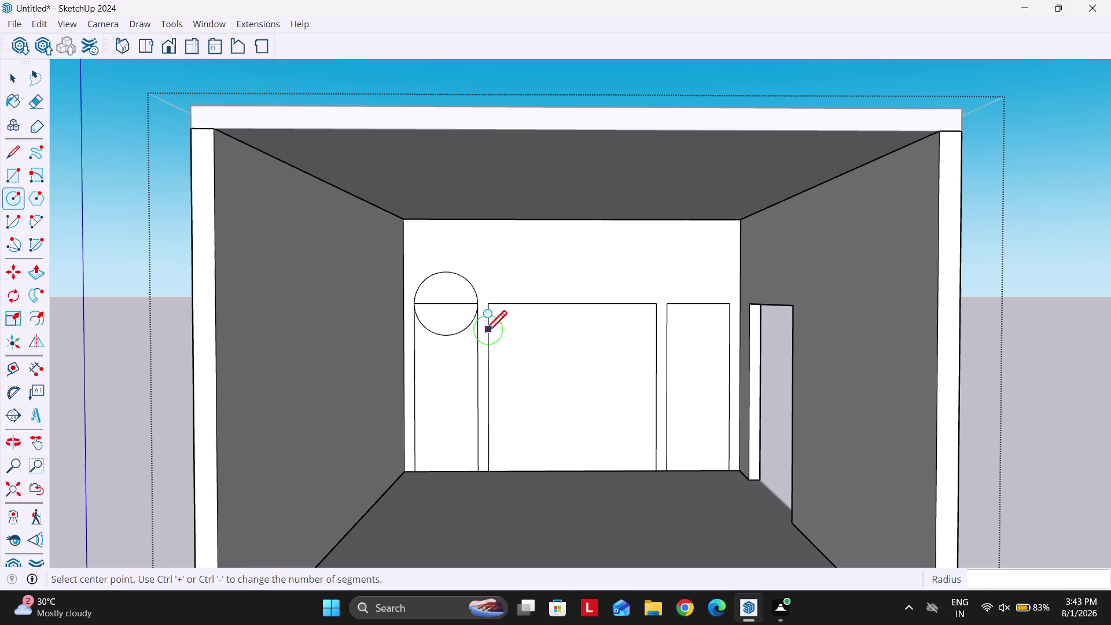
Draw a circle on the right opening's top, undoing an oversized middle circle.
key(c)
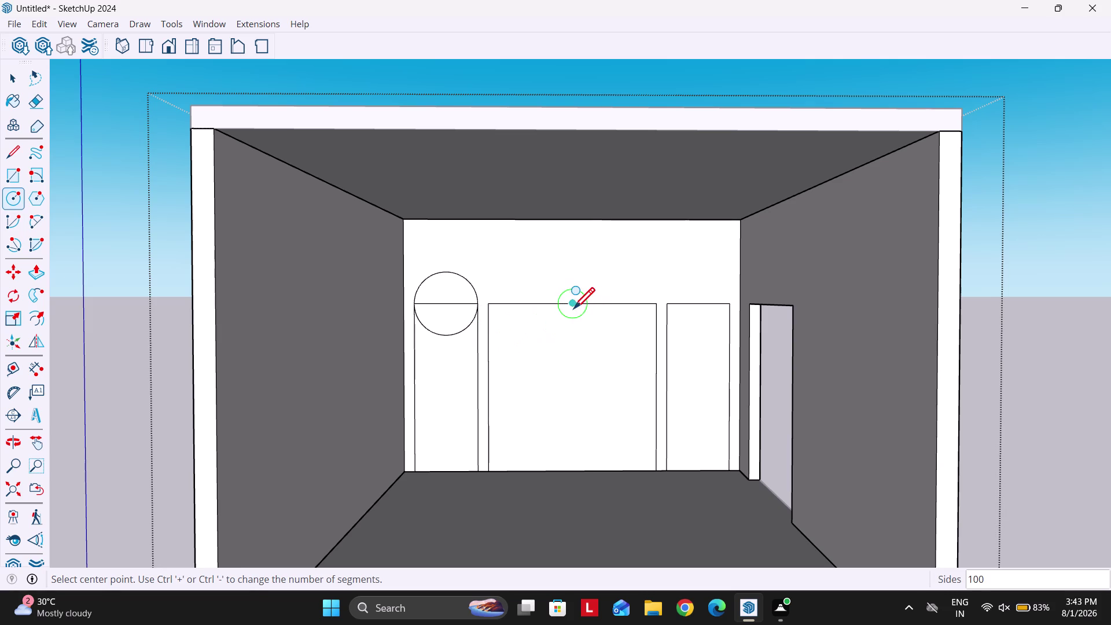
click(570, 305)
click(655, 305)
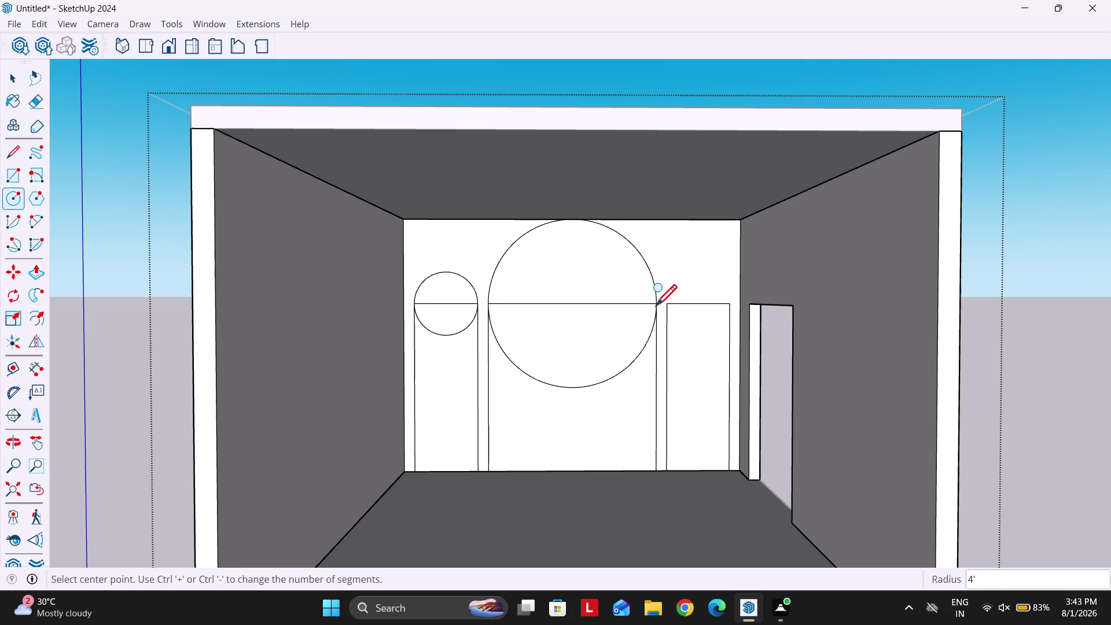
key(ctrl+z)
scroll(down, 3)
scroll(up, 3)
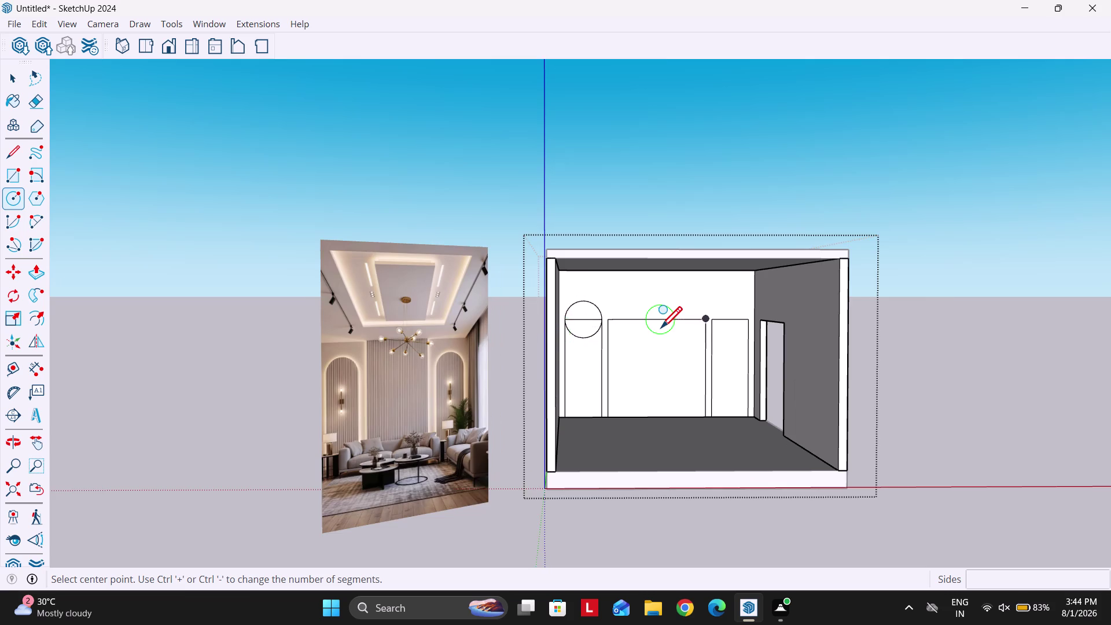
scroll(up, 3)
scroll(up, 3)
scroll(down, 3)
scroll(up, 3)
click(814, 301)
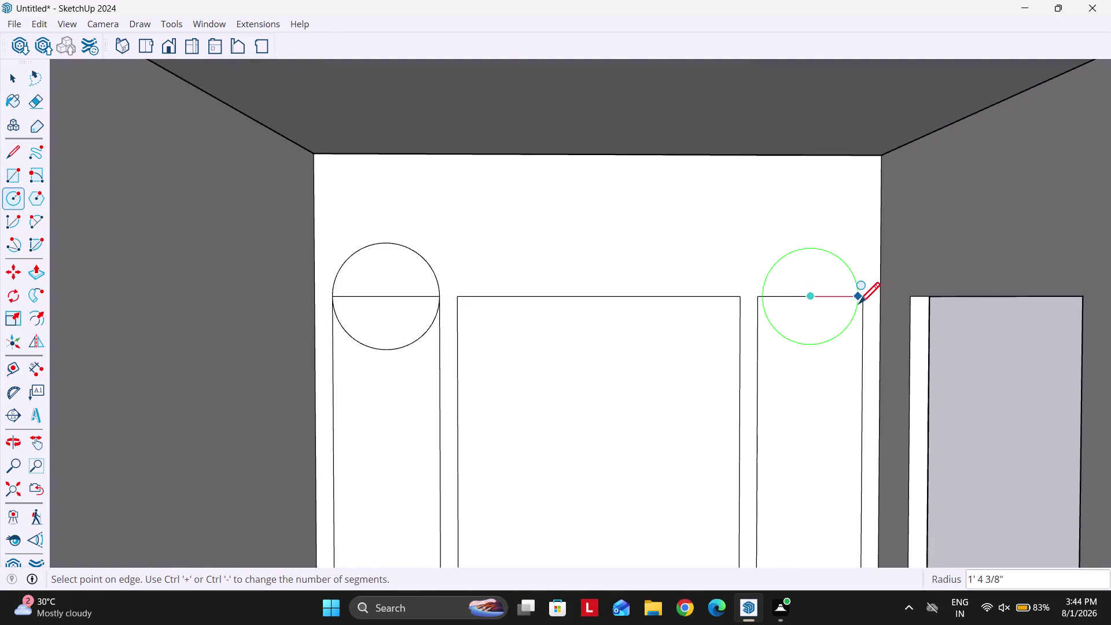
click(862, 302)
Erase the lower arcs inside the right and left openings.
key(e)
drag(814, 289, 822, 374)
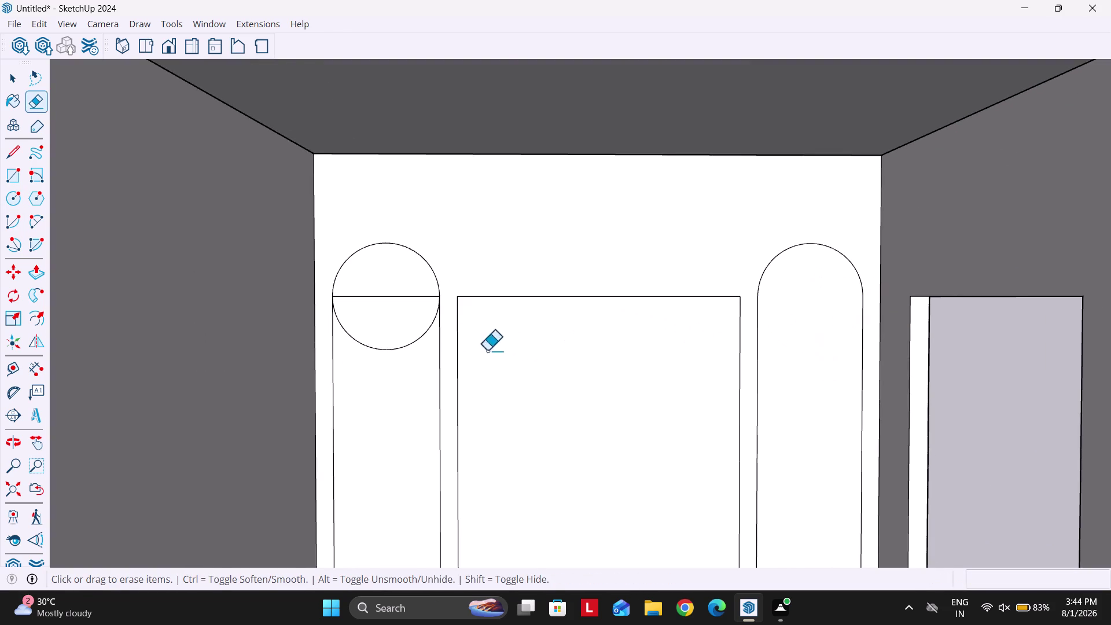
drag(394, 291, 410, 391)
scroll(down, 3)
key(space)
scroll(down, 3)
scroll(up, 3)
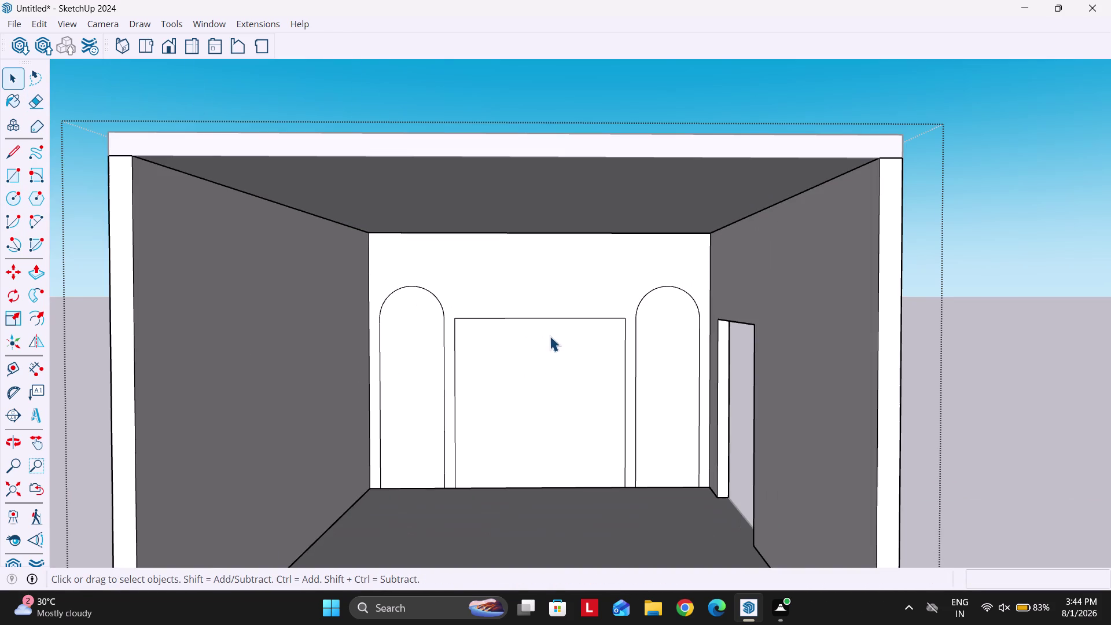
Select the middle opening's top edge and room geometry, and open its context menu.
click(535, 320)
scroll(up, 3)
scroll(down, 3)
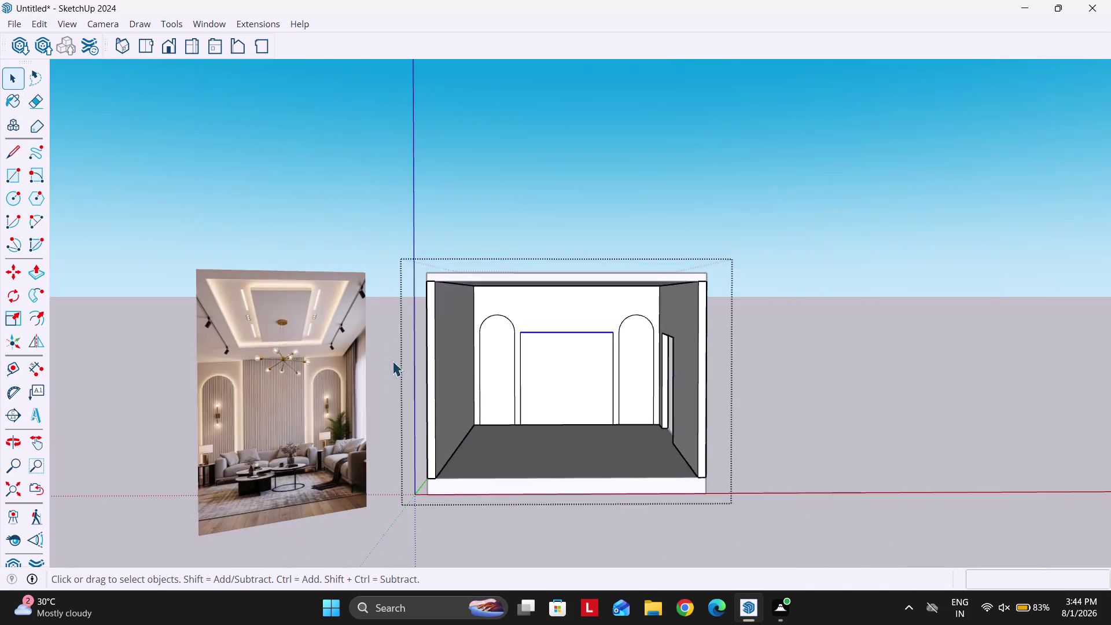
scroll(up, 3)
scroll(down, 3)
middle_drag(504, 368, 499, 310)
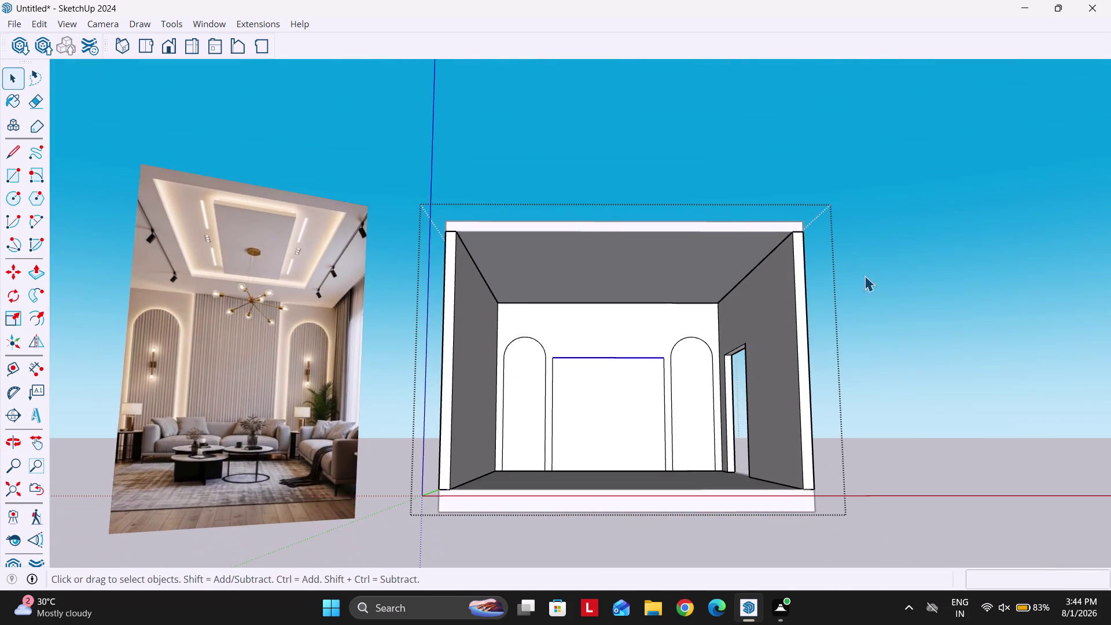
click(889, 270)
scroll(up, 3)
right_click(595, 175)
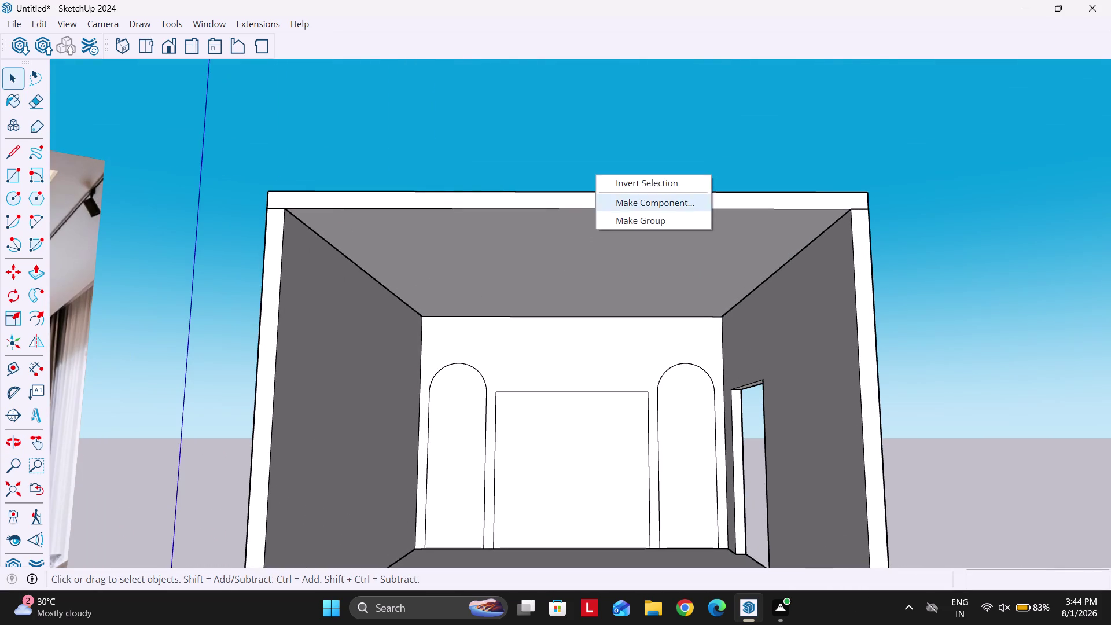
click(634, 220)
Draw a rectangle across the room's ceiling.
key(r)
click(425, 317)
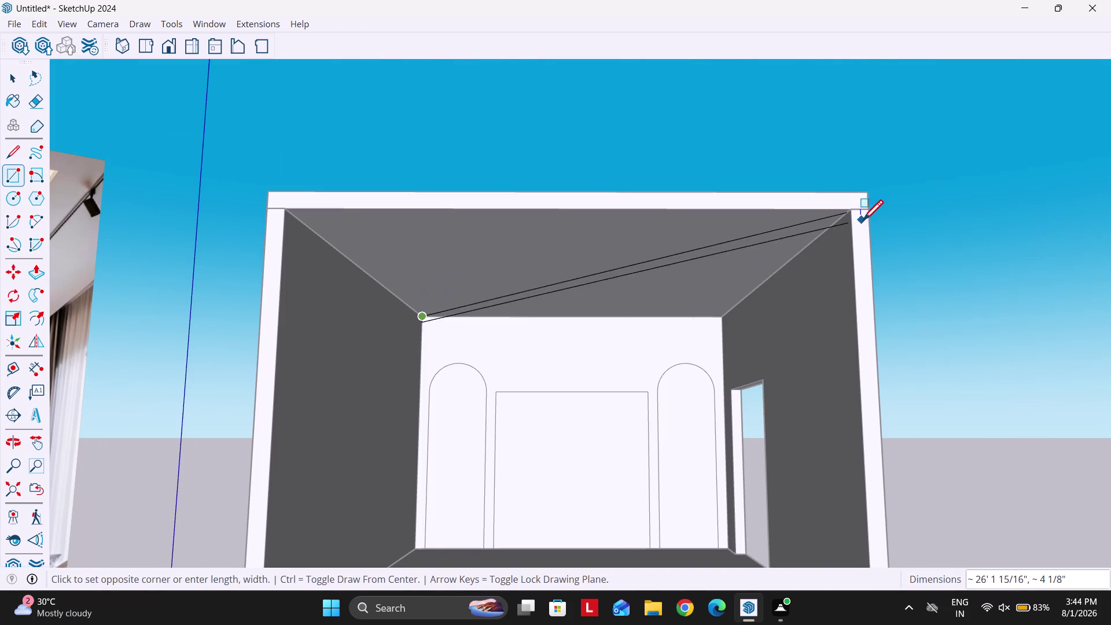
click(853, 210)
key(space)
Push the ceiling face down 3 inches and clear the selection.
key(p)
click(748, 243)
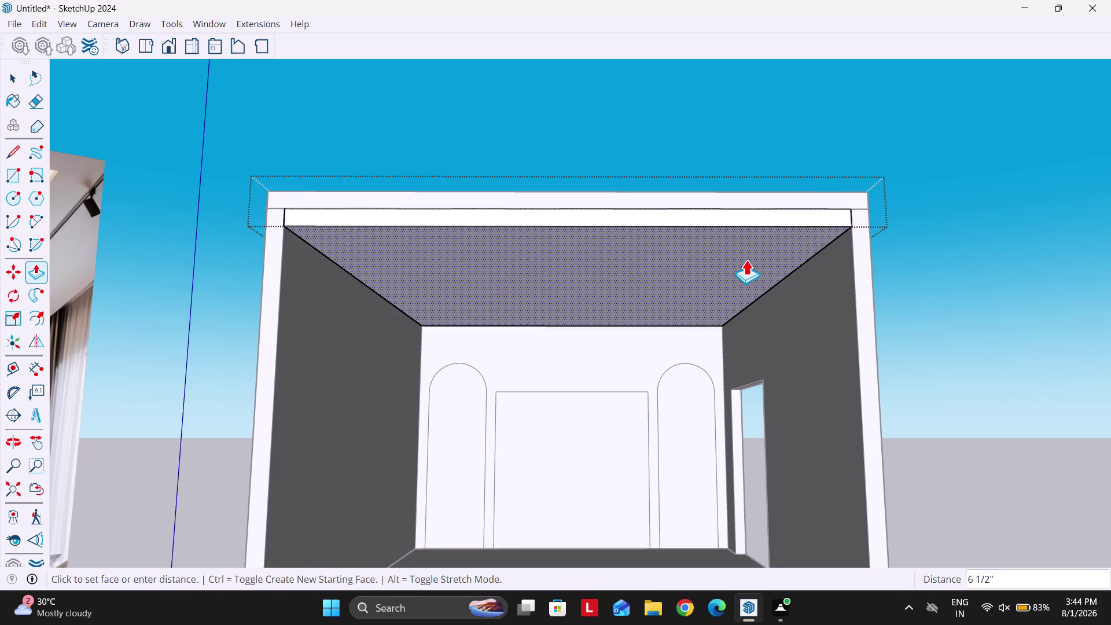
key(1)
key(BackSpace)
key(2)
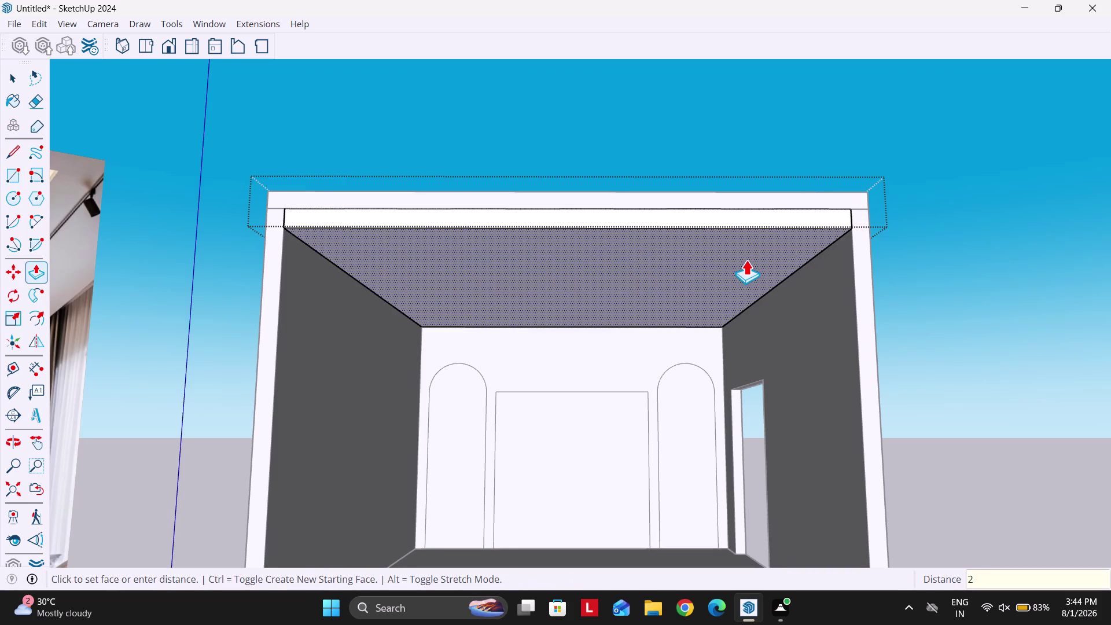
key(BackSpace)
text(3")
key(Return)
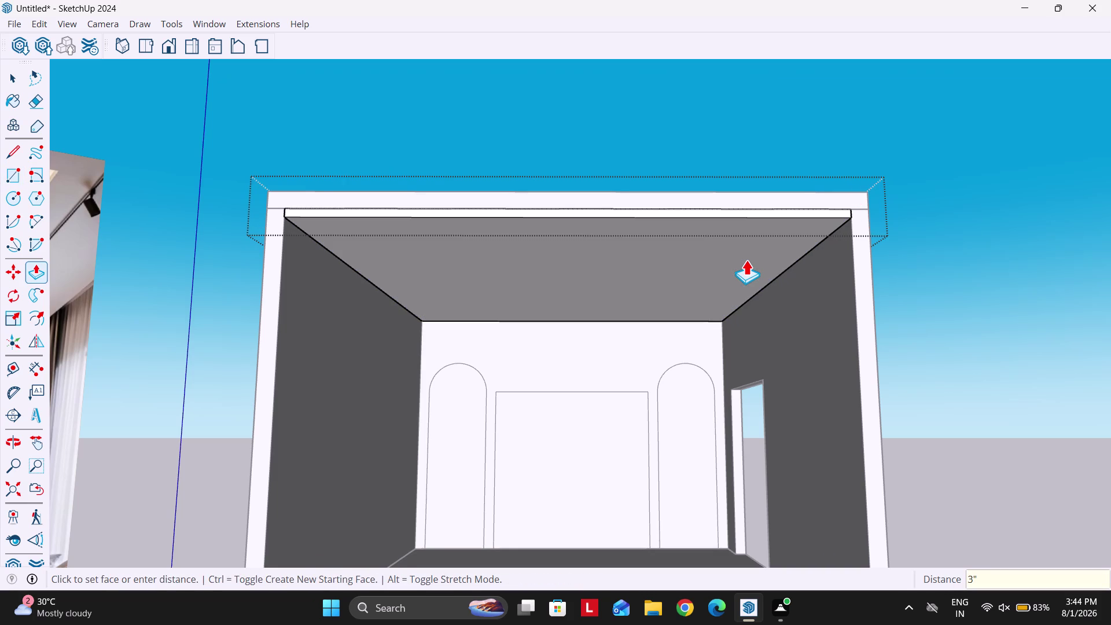
click(746, 259)
key(space)
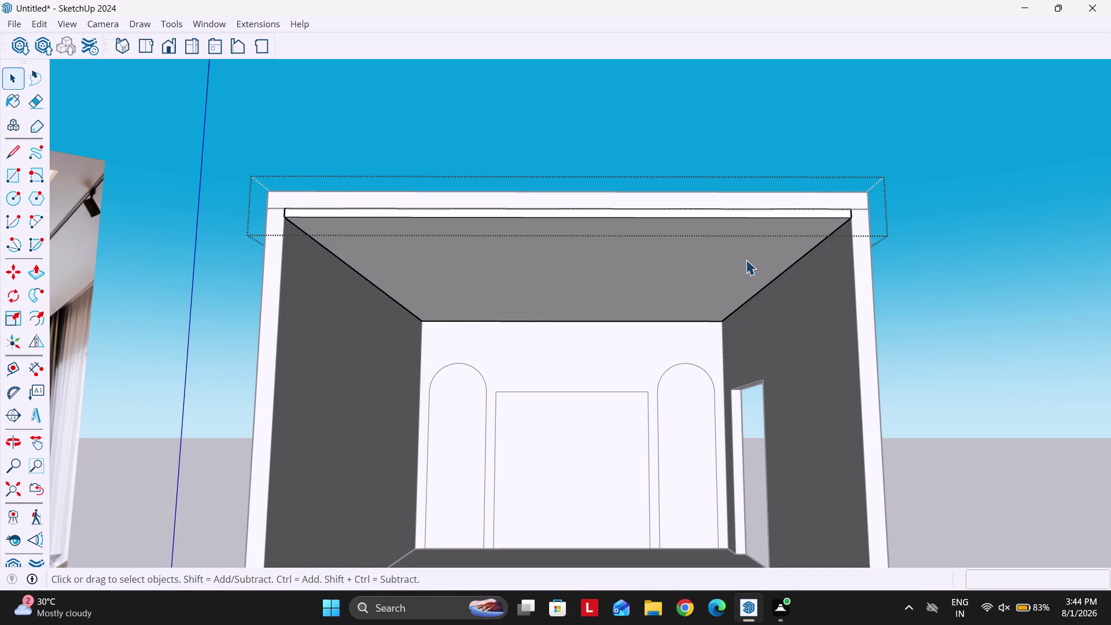
click(671, 169)
scroll(down, 3)
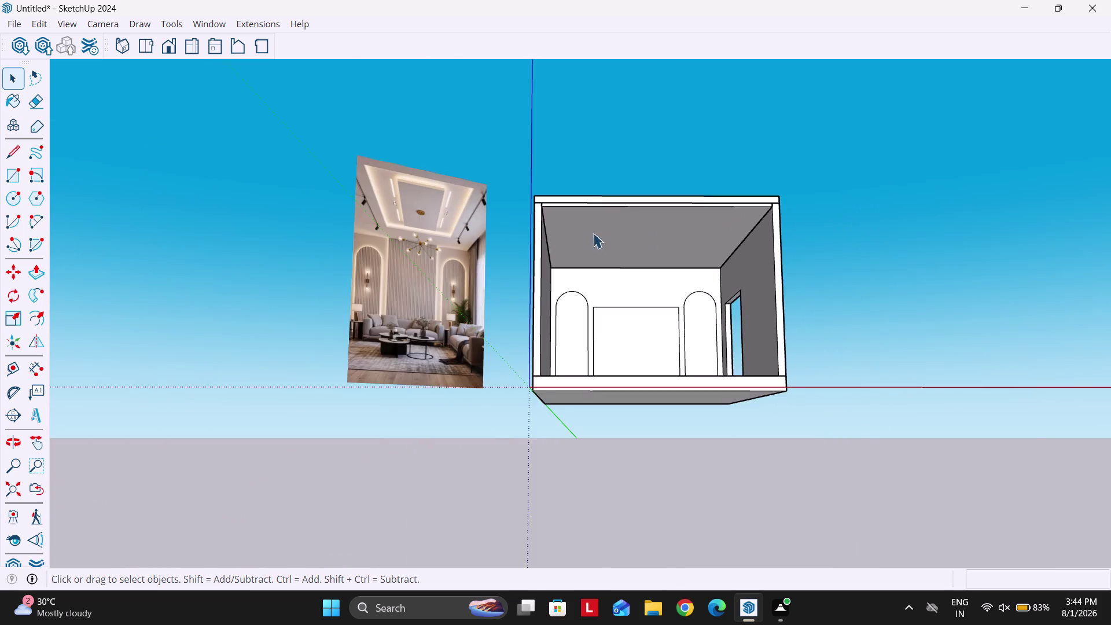
scroll(up, 3)
scroll(up, 3)
scroll(down, 3)
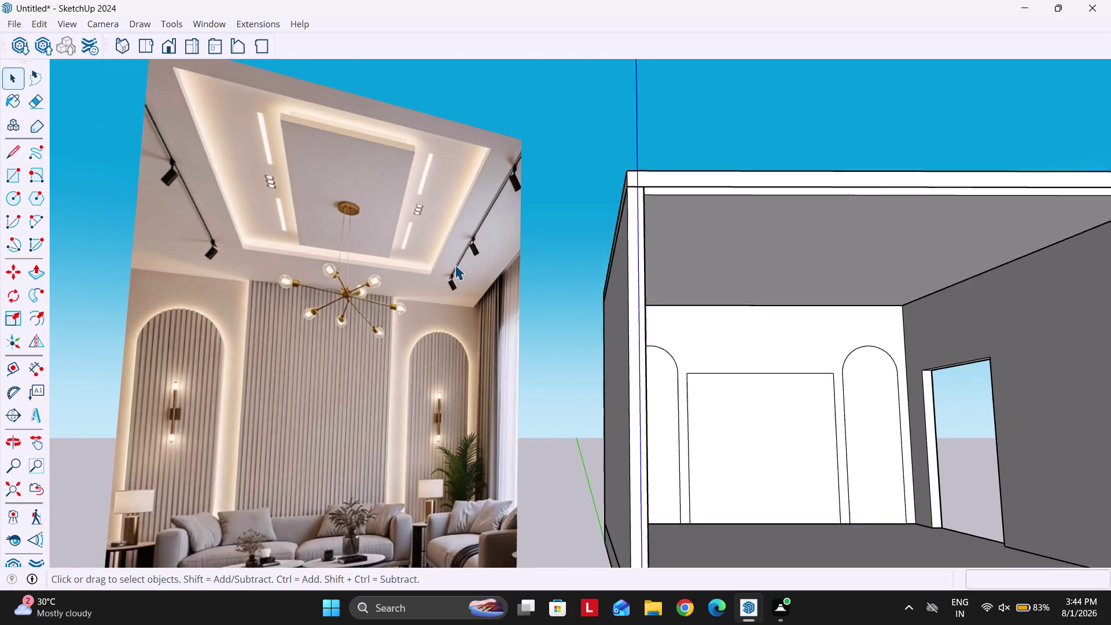
scroll(down, 3)
double_click(712, 258)
scroll(down, 3)
scroll(up, 3)
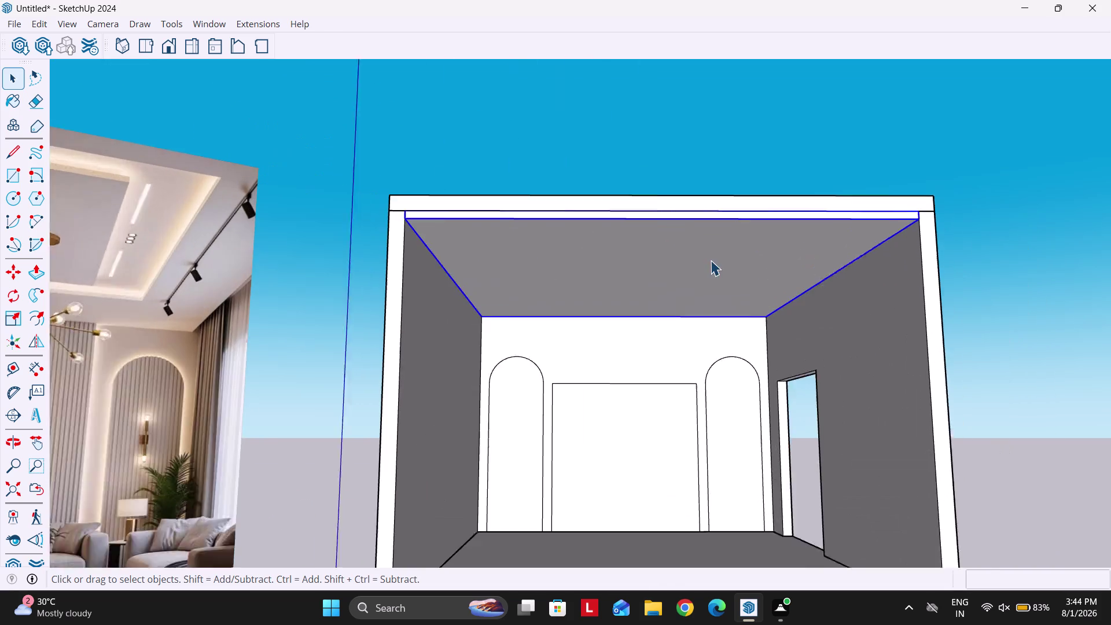
scroll(down, 3)
scroll(up, 3)
scroll(down, 3)
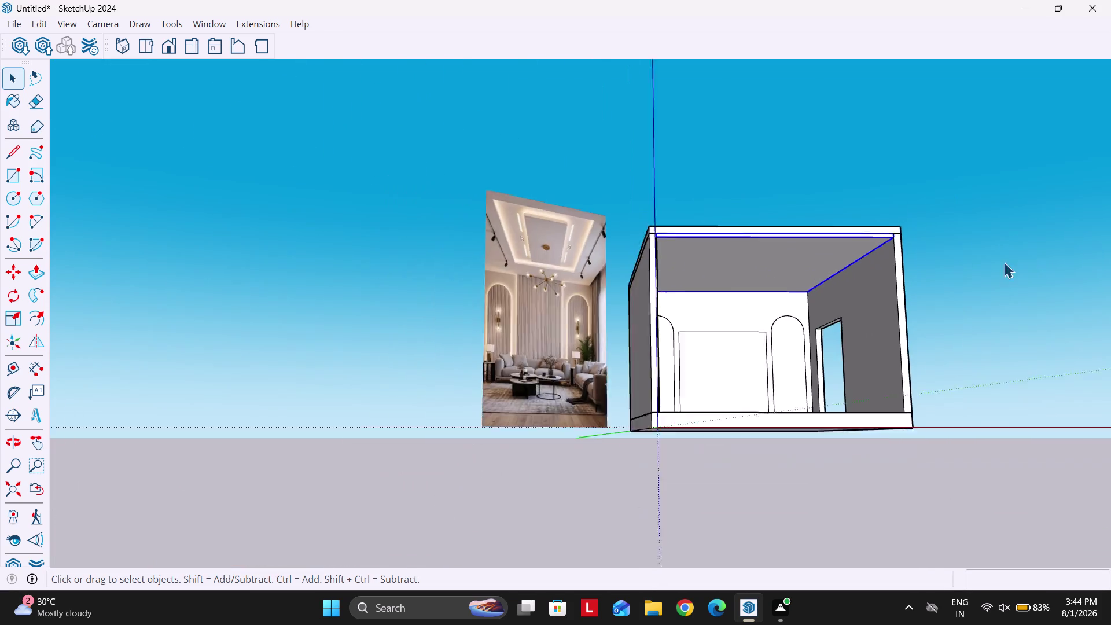
scroll(up, 3)
scroll(up, 3)
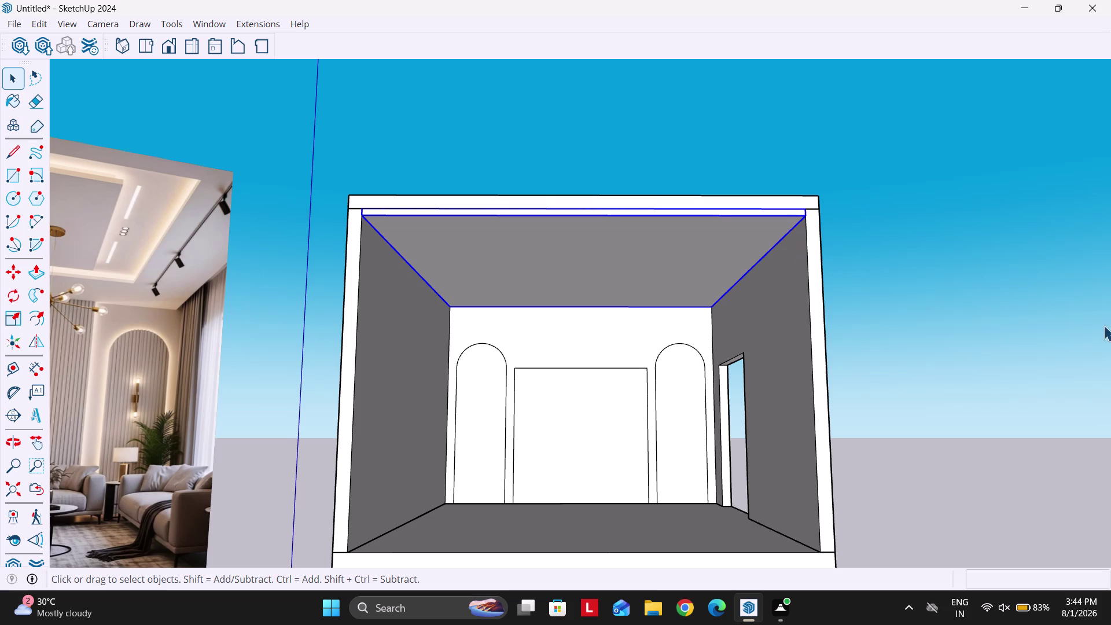
double_click(608, 263)
key(o)
Offset the ceiling outline 2 feet inward to form the border.
click(610, 271)
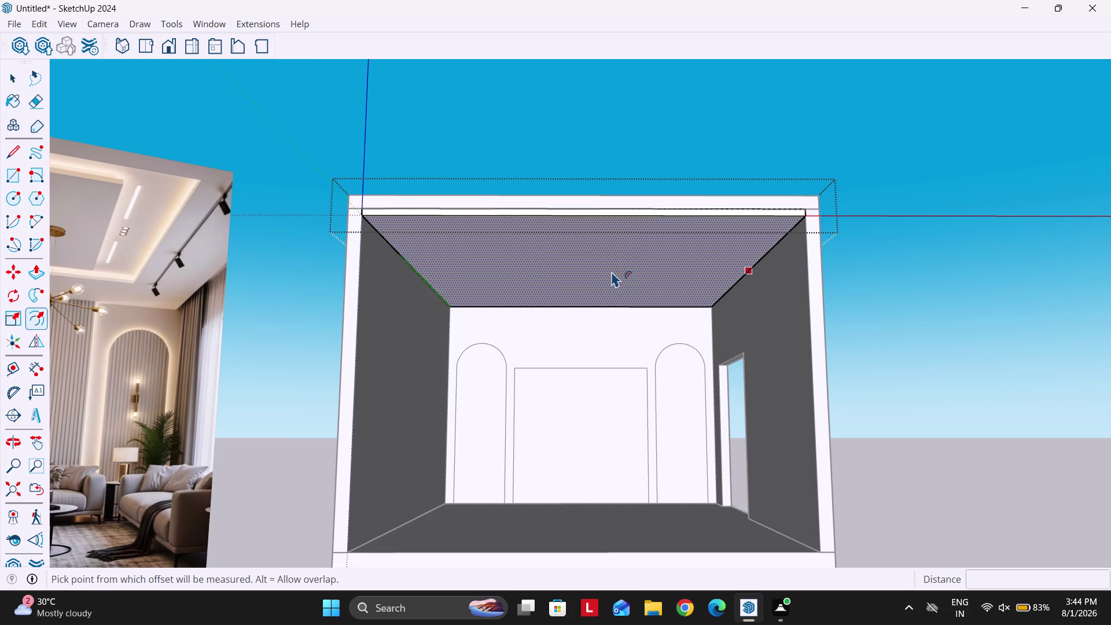
text(2')
key(Return)
scroll(down, 3)
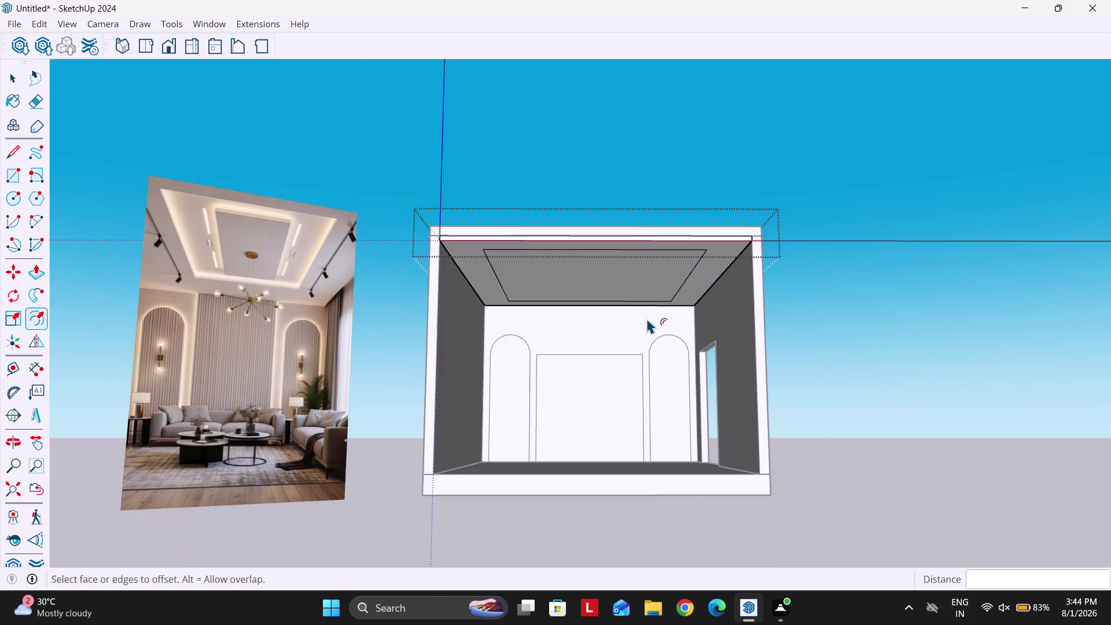
middle_drag(637, 308, 632, 231)
key(space)
text(p)
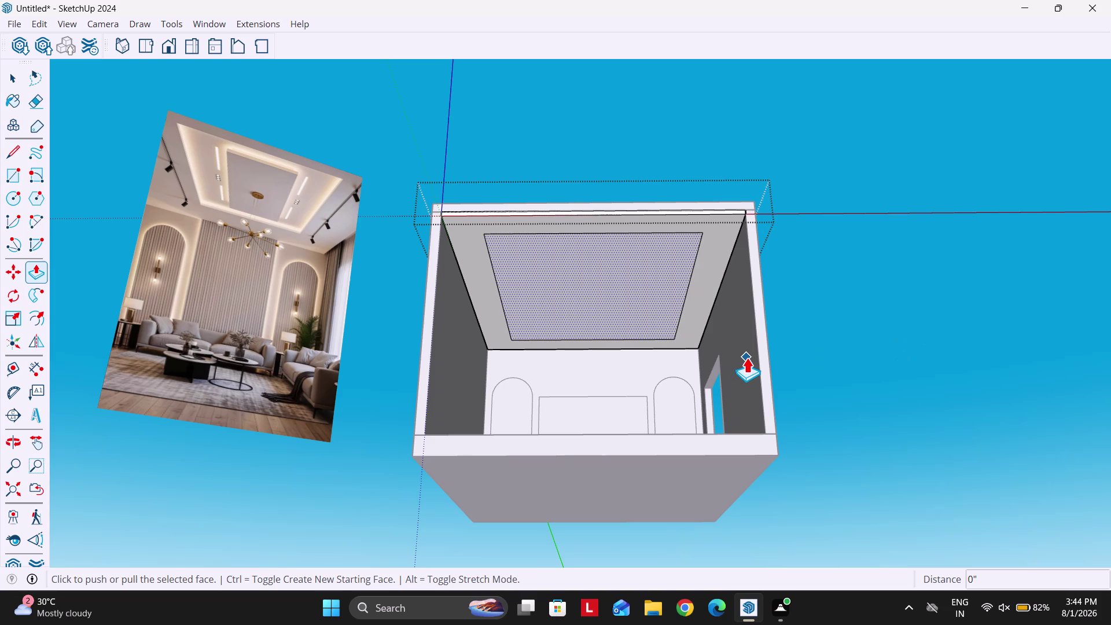
scroll(up, 3)
key(Escape)
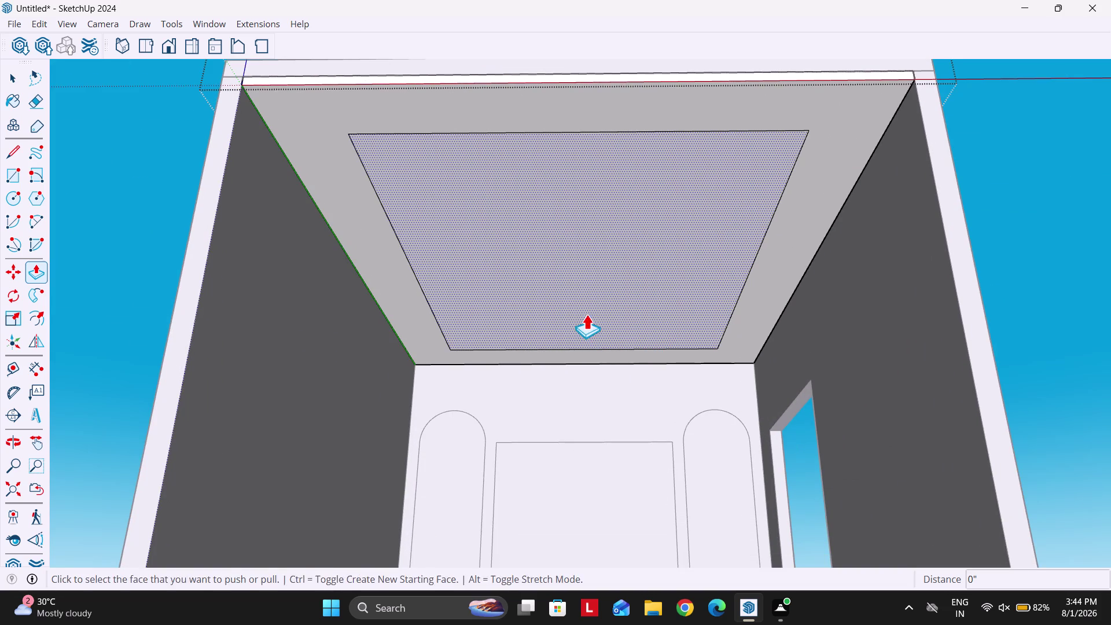
Push the inner ceiling panel through to open the centre.
click(587, 313)
click(609, 277)
scroll(down, 3)
key(Escape)
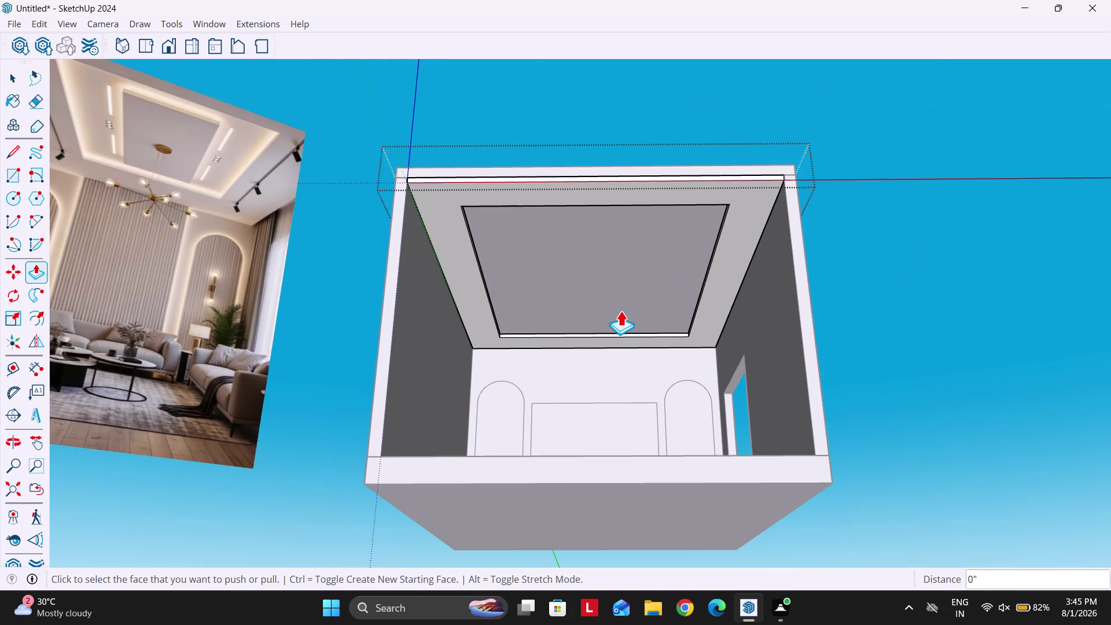
key(space)
key(Escape)
key(Escape)
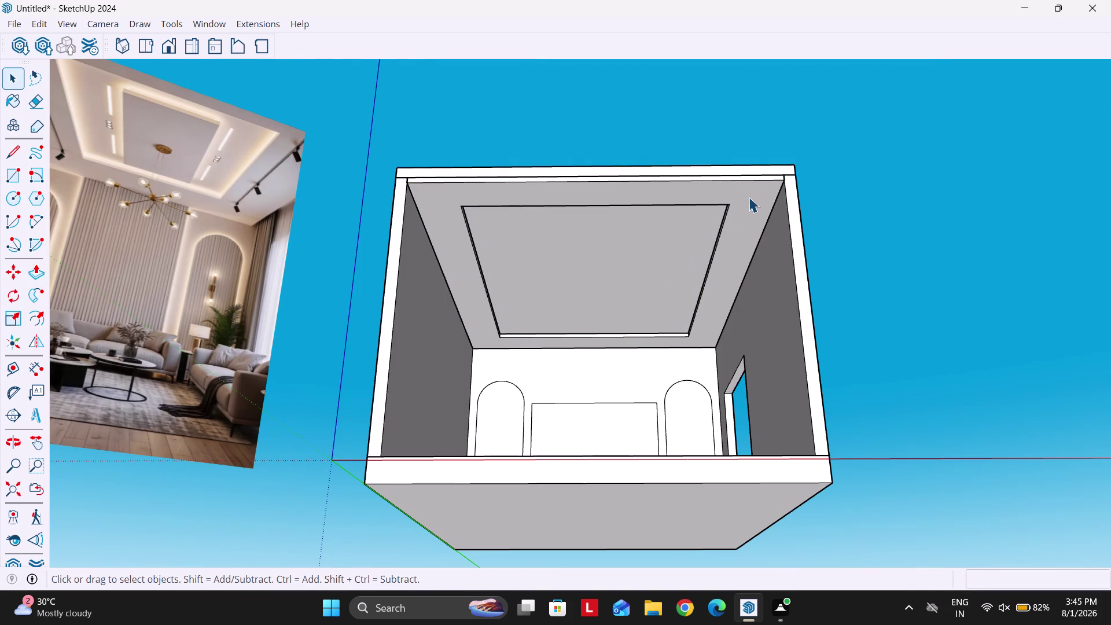
Move the false ceiling frame down 1 foot along the vertical axis.
click(749, 197)
scroll(up, 3)
middle_drag(735, 268, 740, 309)
scroll(up, 3)
key(m)
click(694, 365)
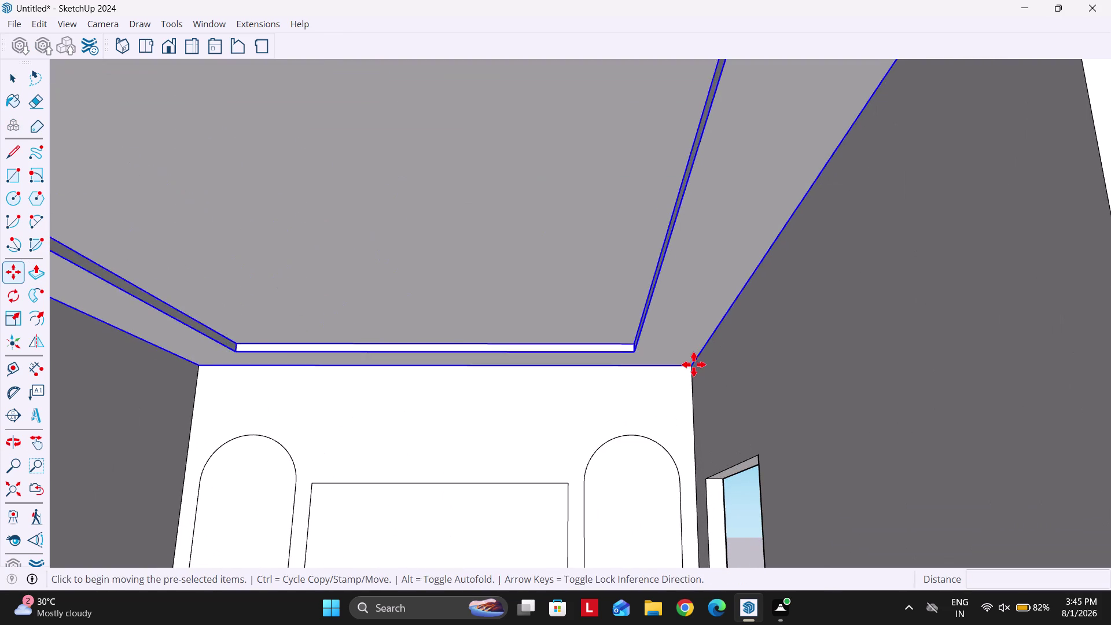
key(Up)
text(1')
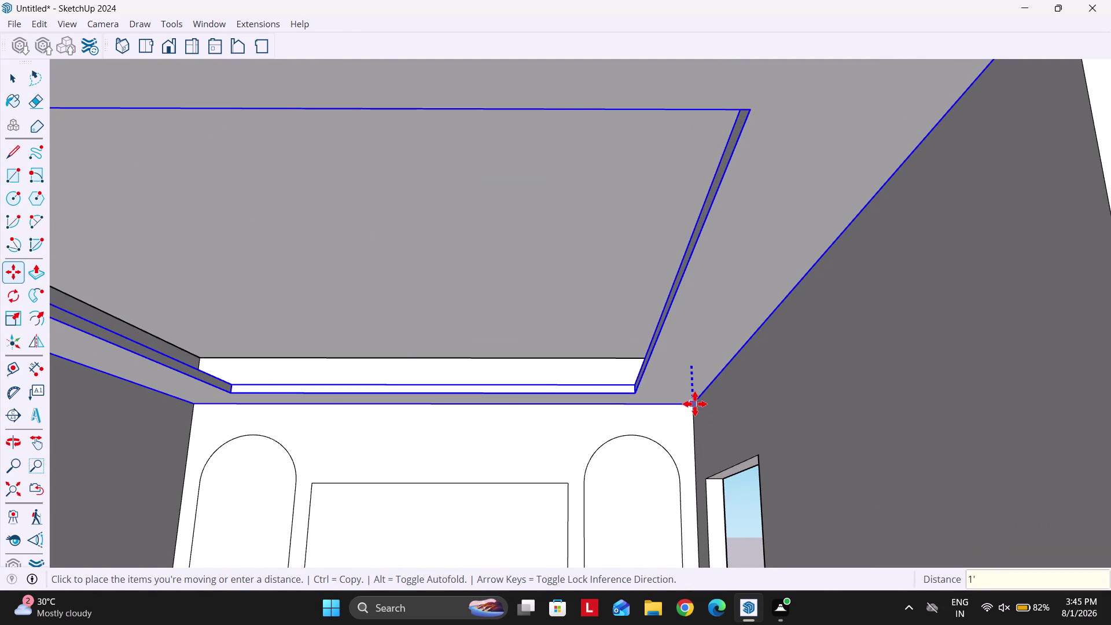
key(Return)
key(space)
scroll(down, 3)
middle_drag(617, 316, 643, 367)
scroll(up, 3)
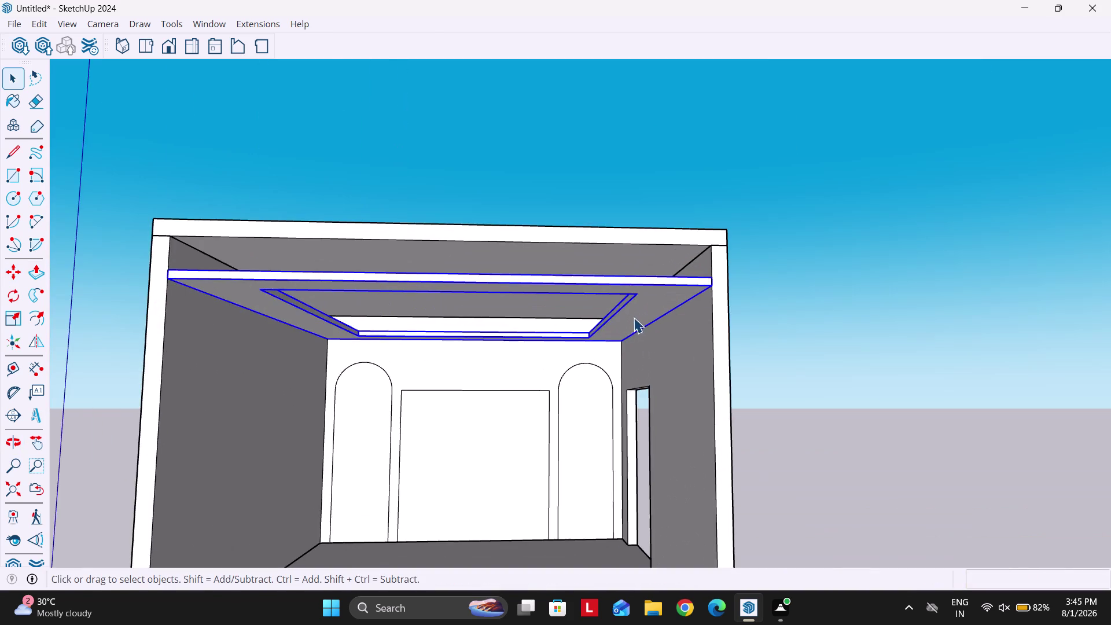
scroll(down, 3)
scroll(up, 3)
Isolate the false ceiling frame and open its group for editing.
right_click(635, 318)
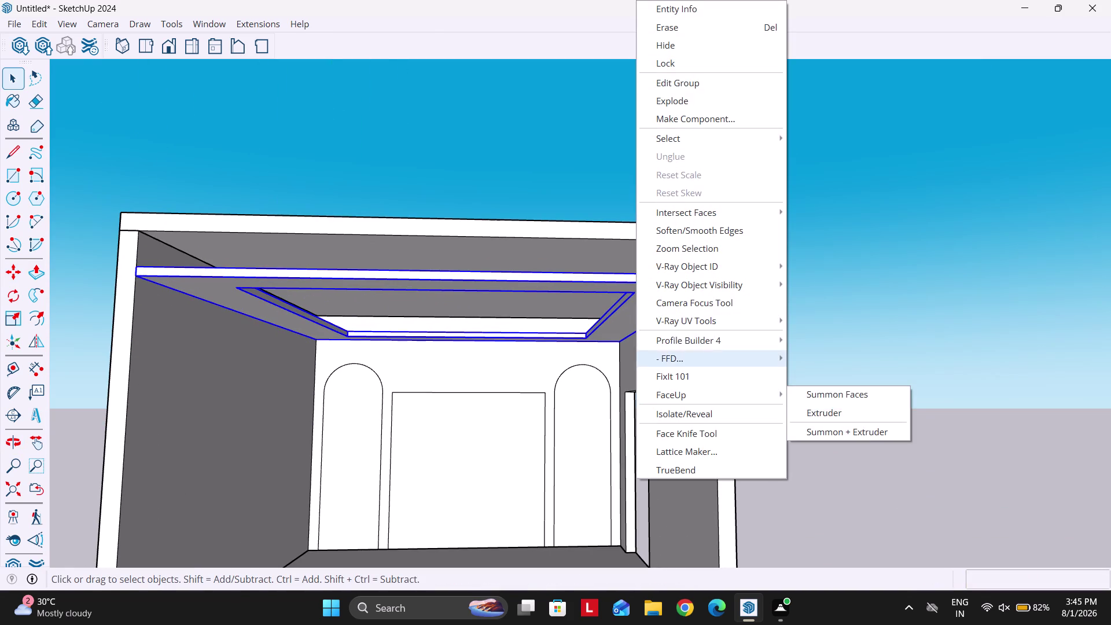
click(695, 409)
scroll(down, 3)
middle_drag(663, 271, 631, 426)
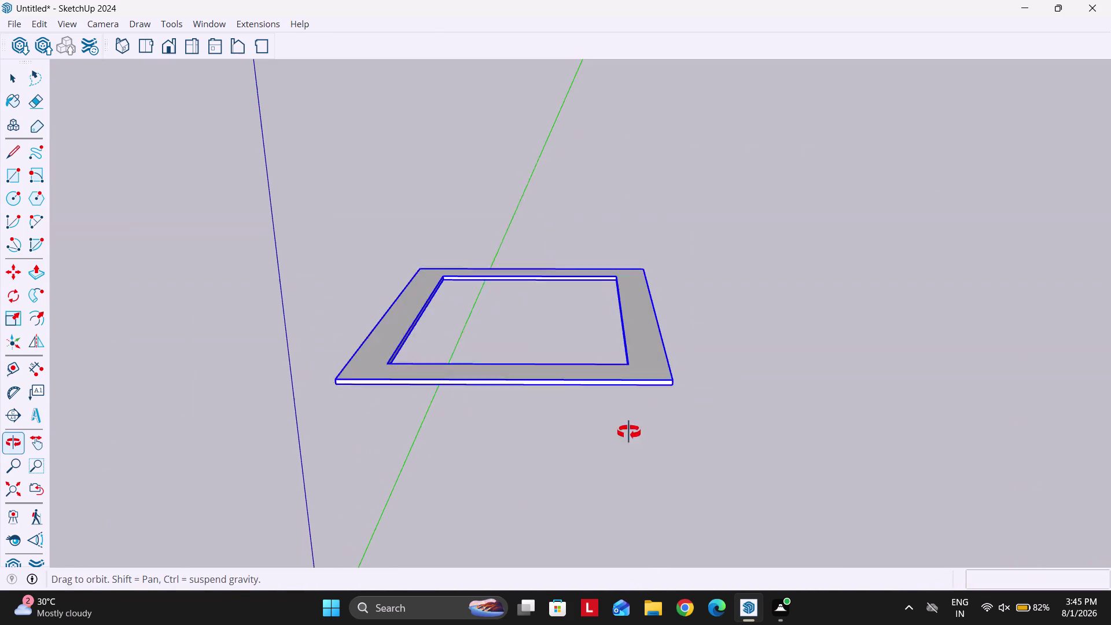
middle_drag(631, 426, 628, 441)
double_click(640, 333)
middle_drag(639, 326, 640, 423)
scroll(up, 3)
middle_drag(660, 349, 658, 361)
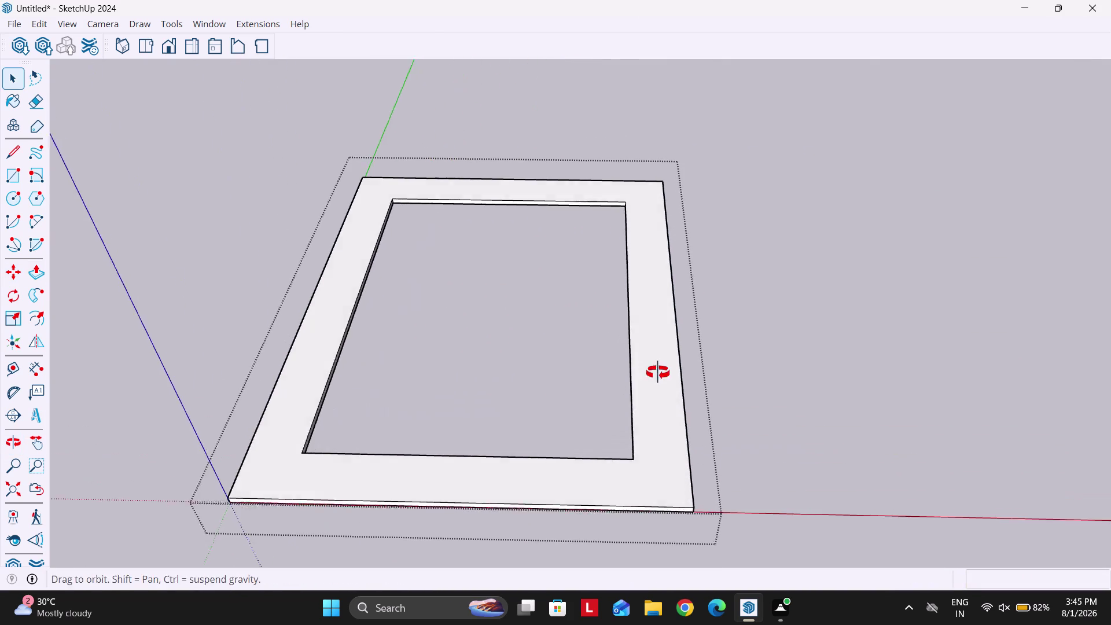
middle_drag(658, 360, 662, 385)
scroll(up, 3)
Offset the frame's outer edge by 1'10", then undo it.
key(o)
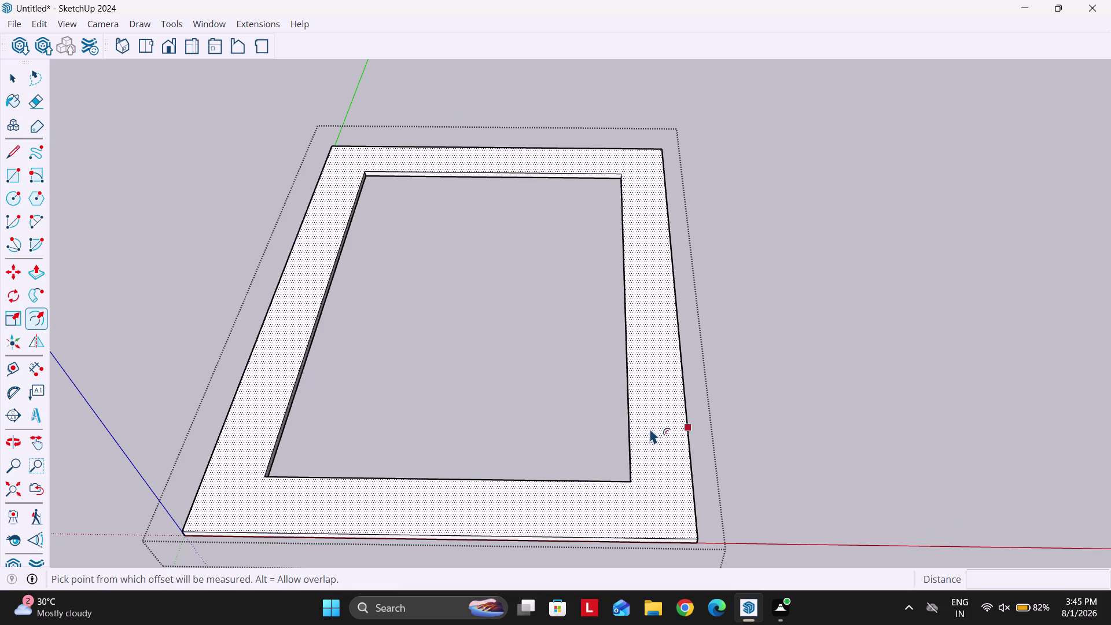
click(649, 428)
key(Escape)
key(o)
scroll(up, 3)
click(688, 504)
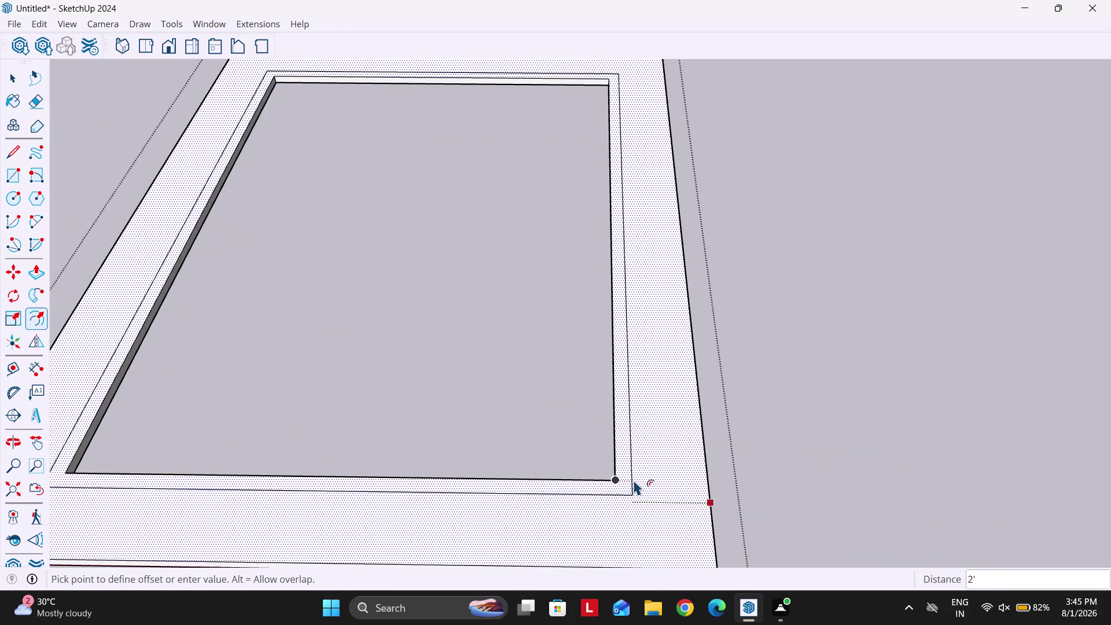
text(1')
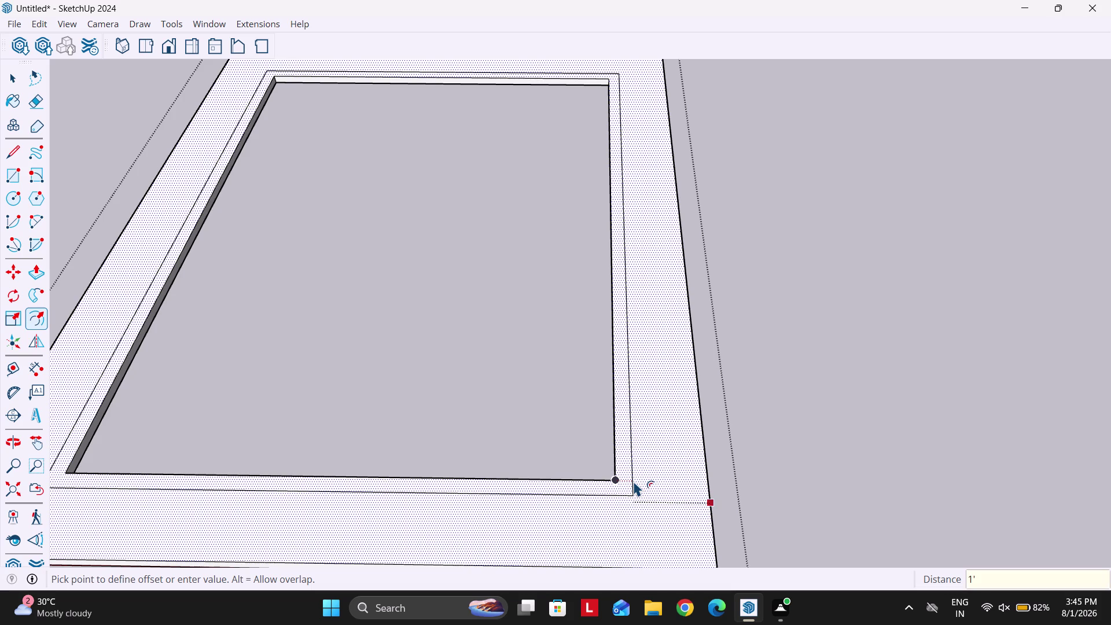
text(10")
key(Return)
key(space)
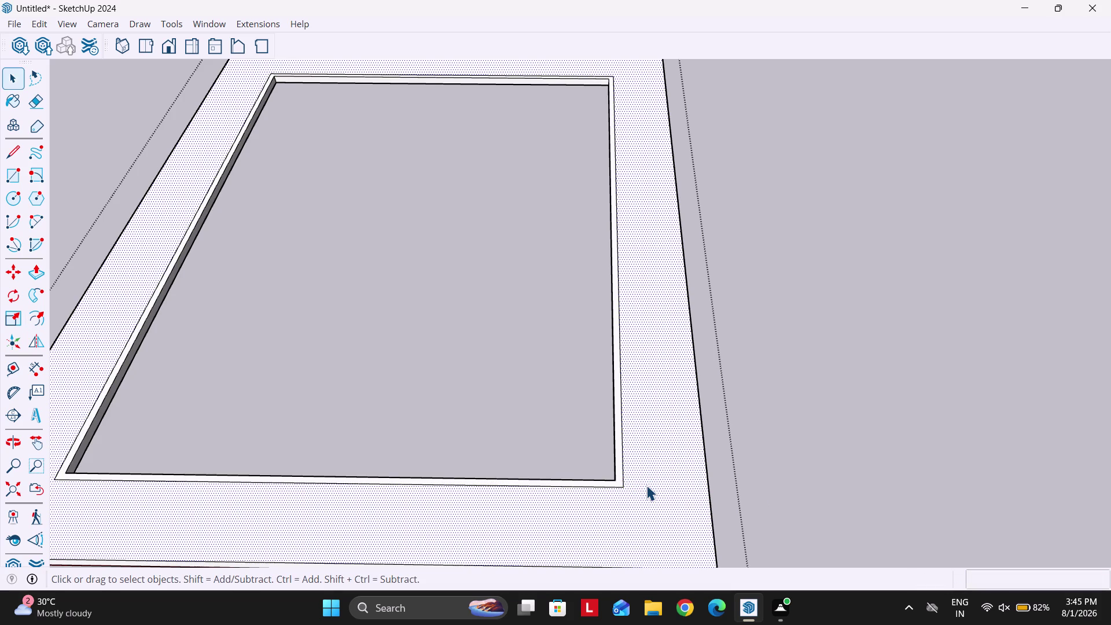
key(ctrl+z)
Add a 1-foot offset outline on the frame's top face.
key(o)
click(656, 472)
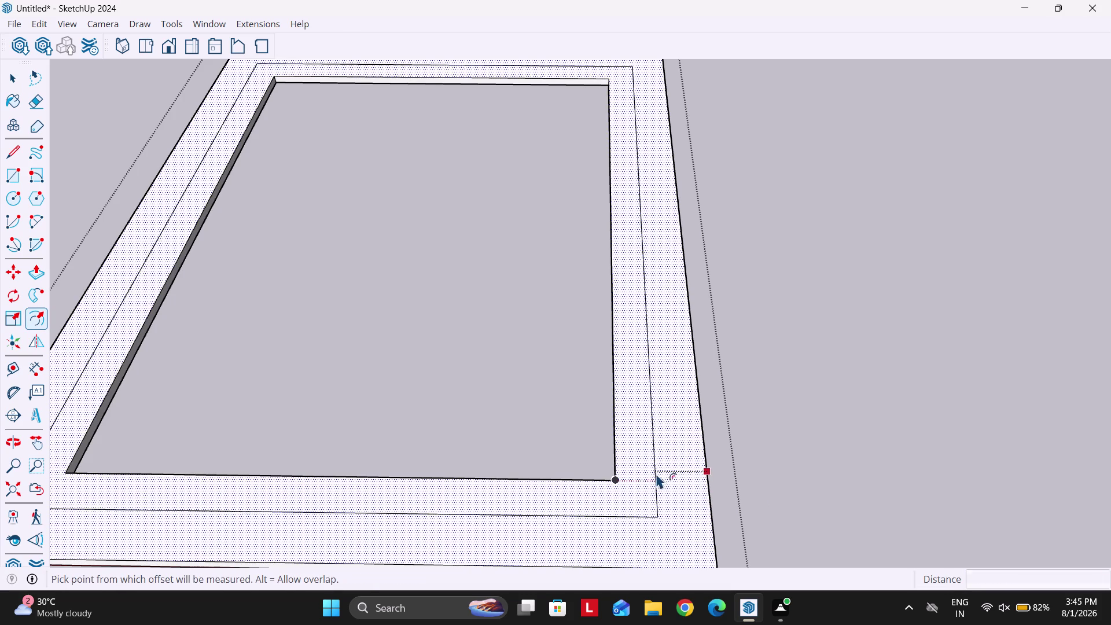
text(1')
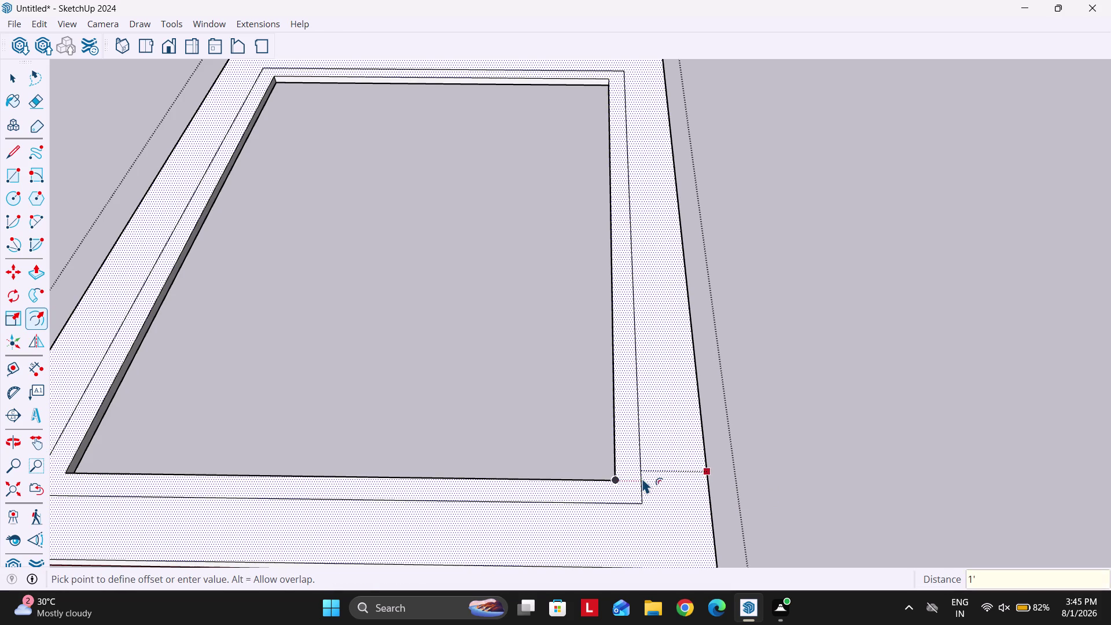
key(space)
key(space)
Select frame geometry, clear the selection, and orbit around the ceiling slab.
scroll(down, 3)
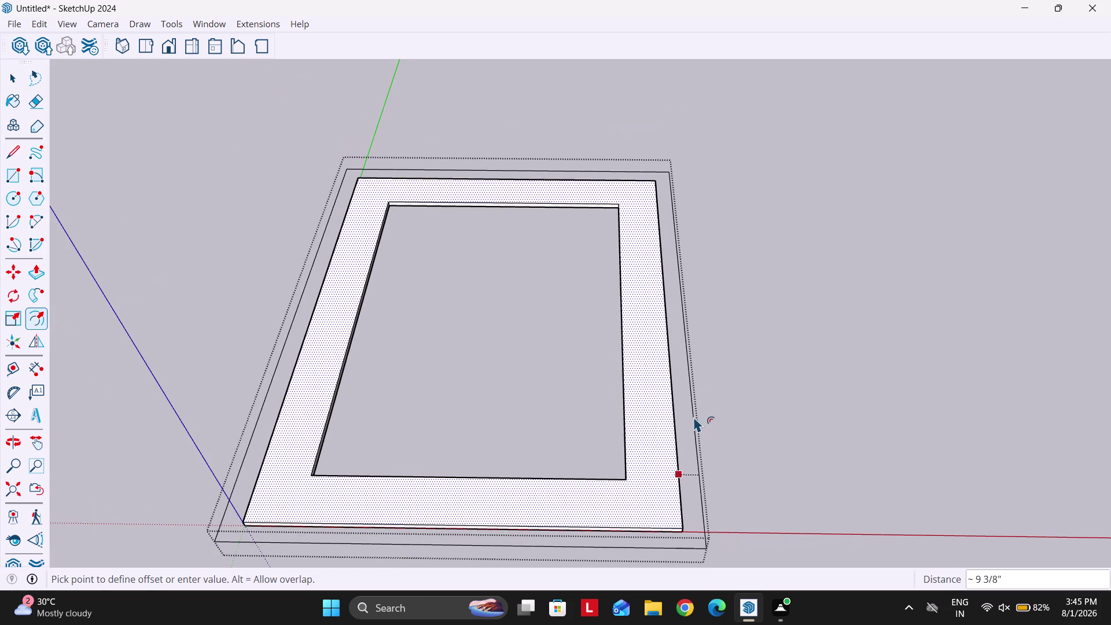
key(space)
click(711, 411)
scroll(up, 3)
double_click(655, 437)
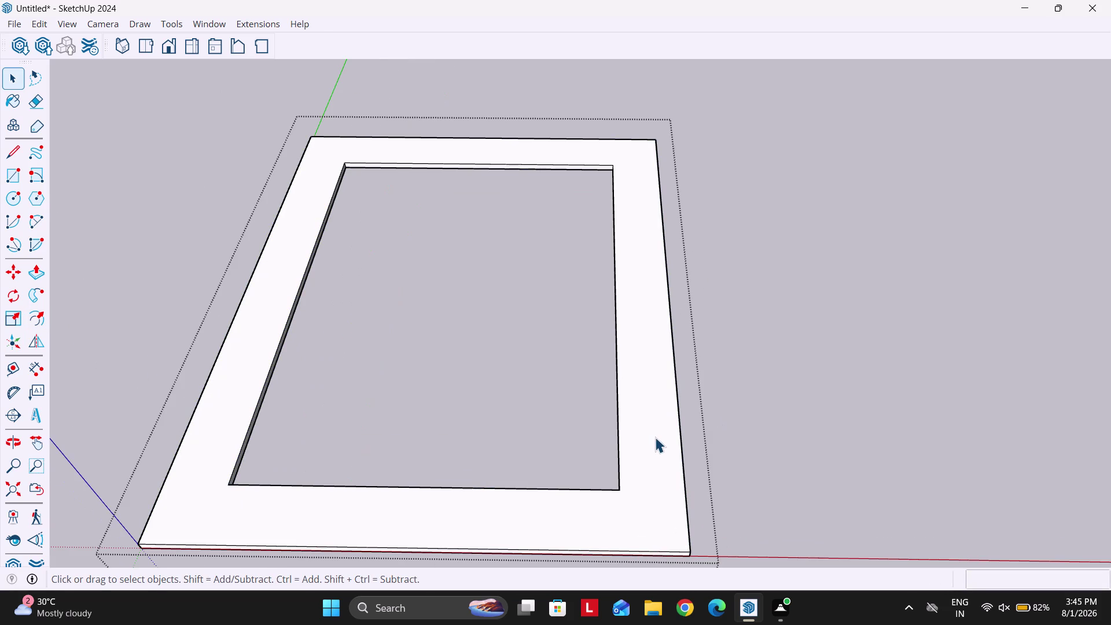
key(r)
key(space)
click(622, 436)
middle_drag(606, 440, 720, 346)
Select the opening's near inner edges on the slab's top face.
scroll(down, 3)
scroll(up, 3)
click(698, 372)
scroll(down, 3)
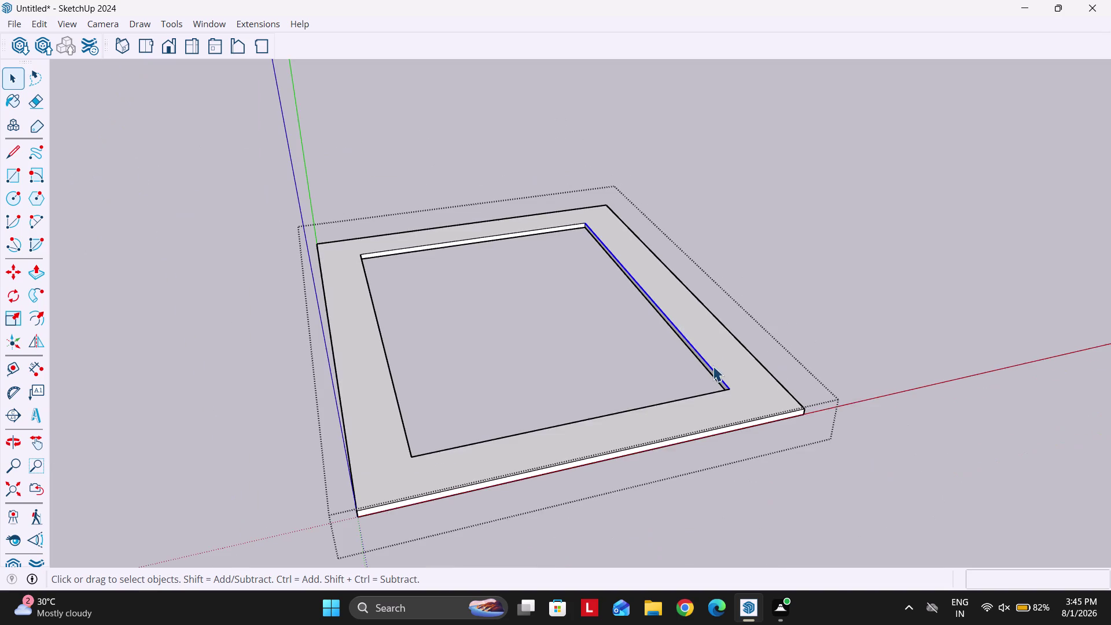
scroll(up, 3)
click(388, 267)
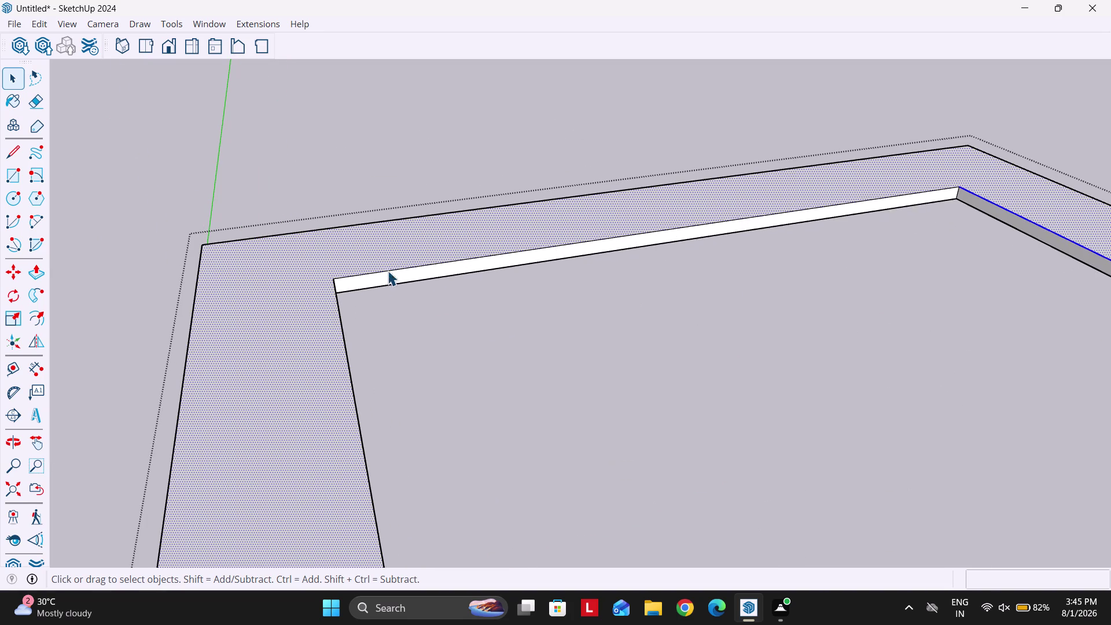
click(387, 260)
click(390, 262)
click(394, 270)
Orbit to the left corner and add the adjoining and left inner edges to the selection.
scroll(down, 3)
scroll(up, 3)
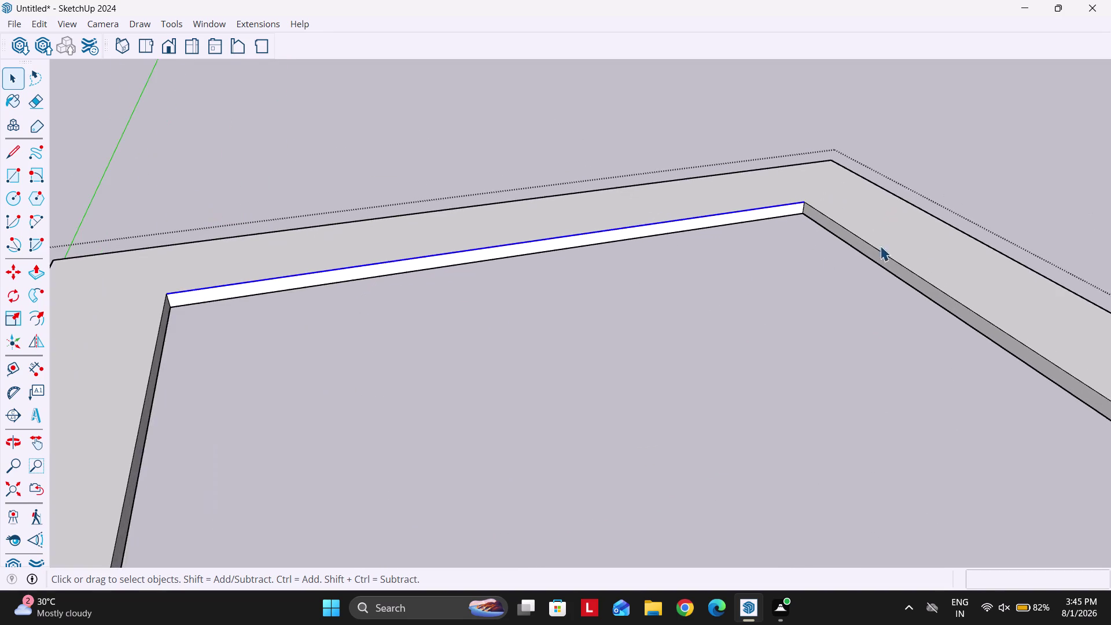
scroll(up, 3)
click(885, 258)
scroll(down, 3)
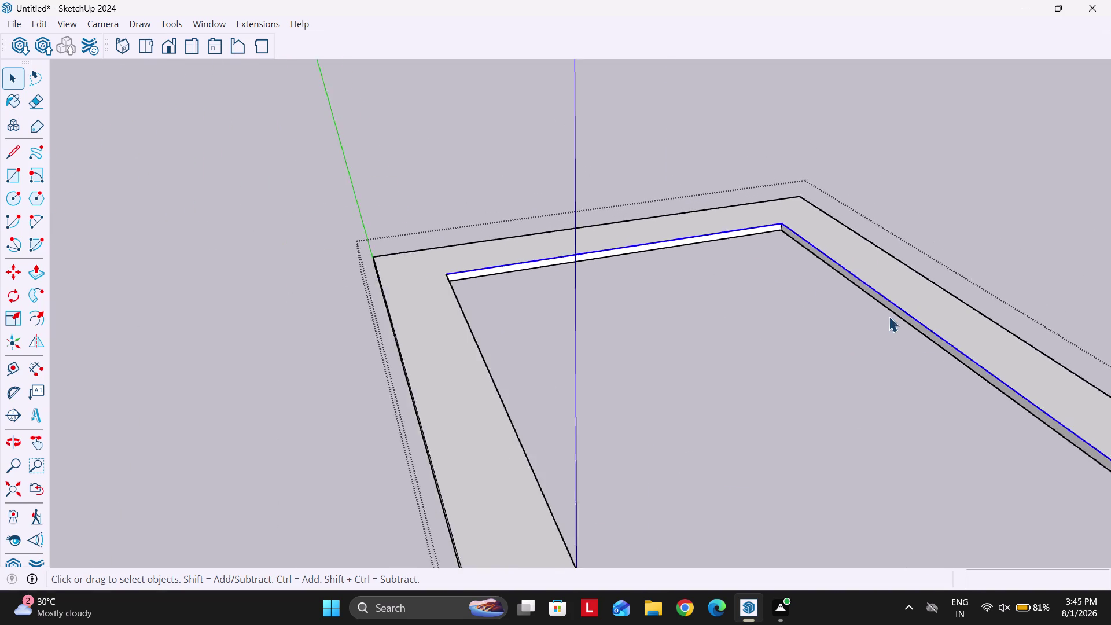
middle_drag(898, 334, 516, 316)
scroll(down, 3)
scroll(up, 3)
scroll(up, 3)
click(239, 306)
click(242, 331)
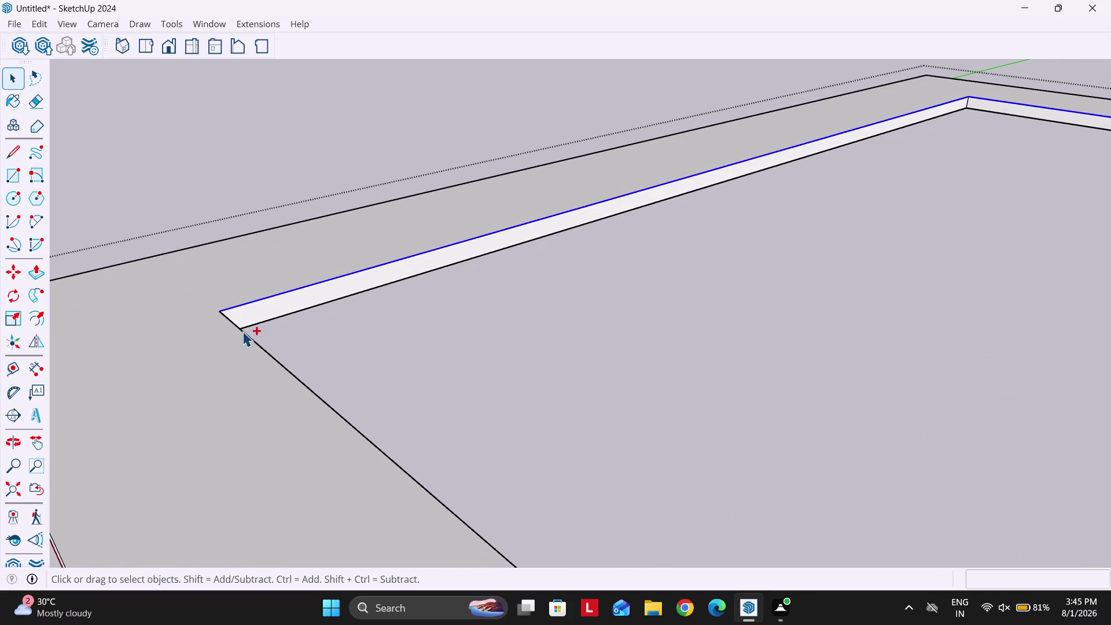
middle_drag(260, 353, 266, 361)
Offset the selected opening edges outward by 2 inches, then by 3 inches.
key(o)
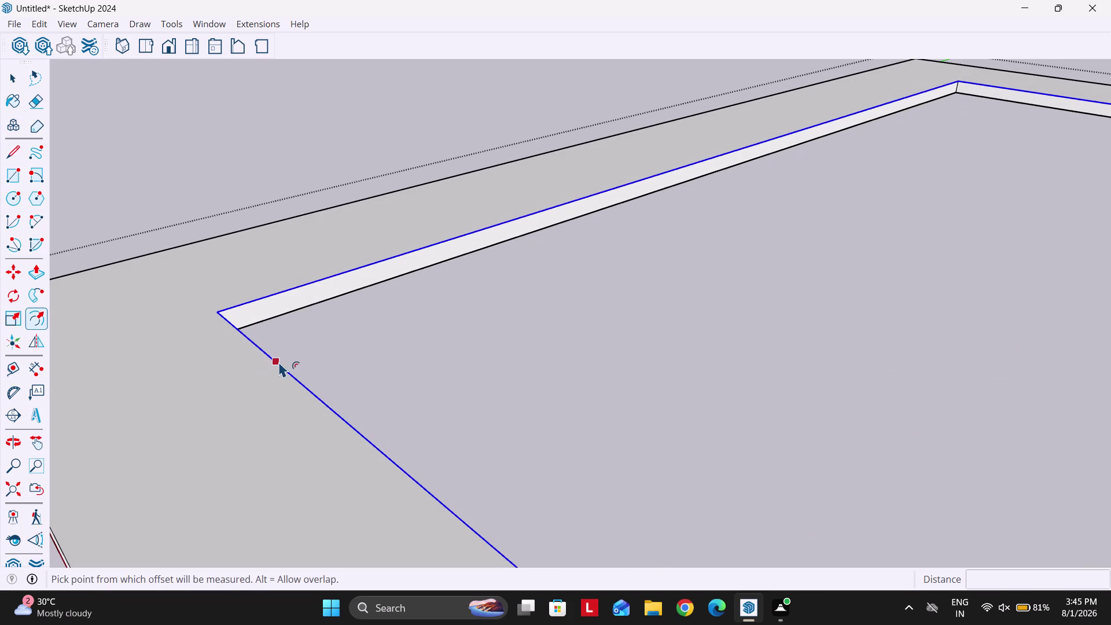
click(279, 361)
text(2")
key(Return)
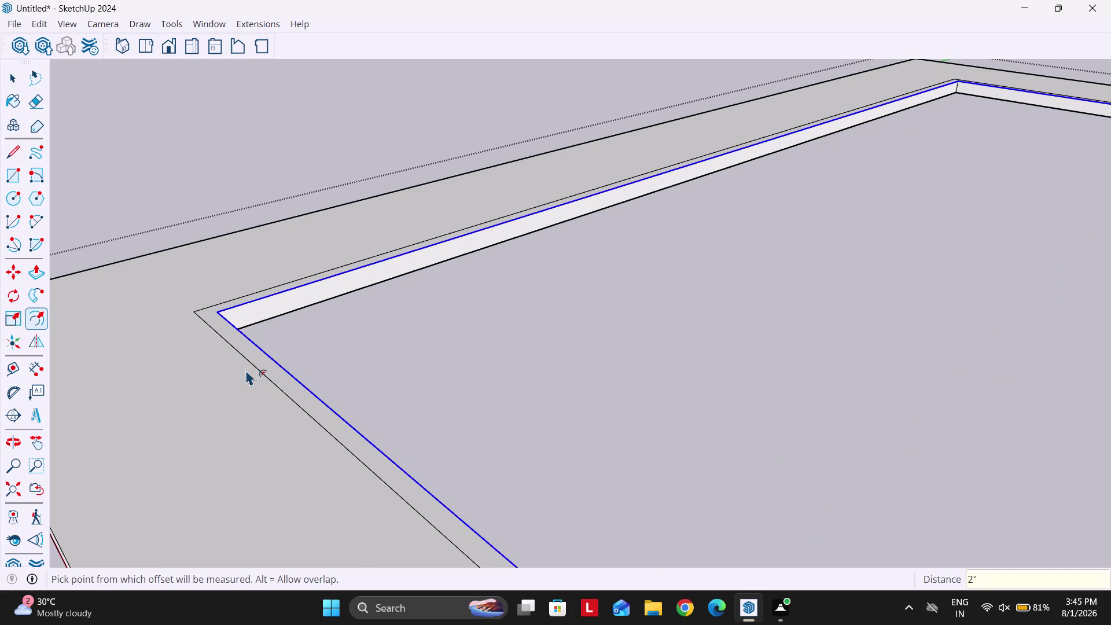
scroll(down, 3)
scroll(up, 3)
click(313, 378)
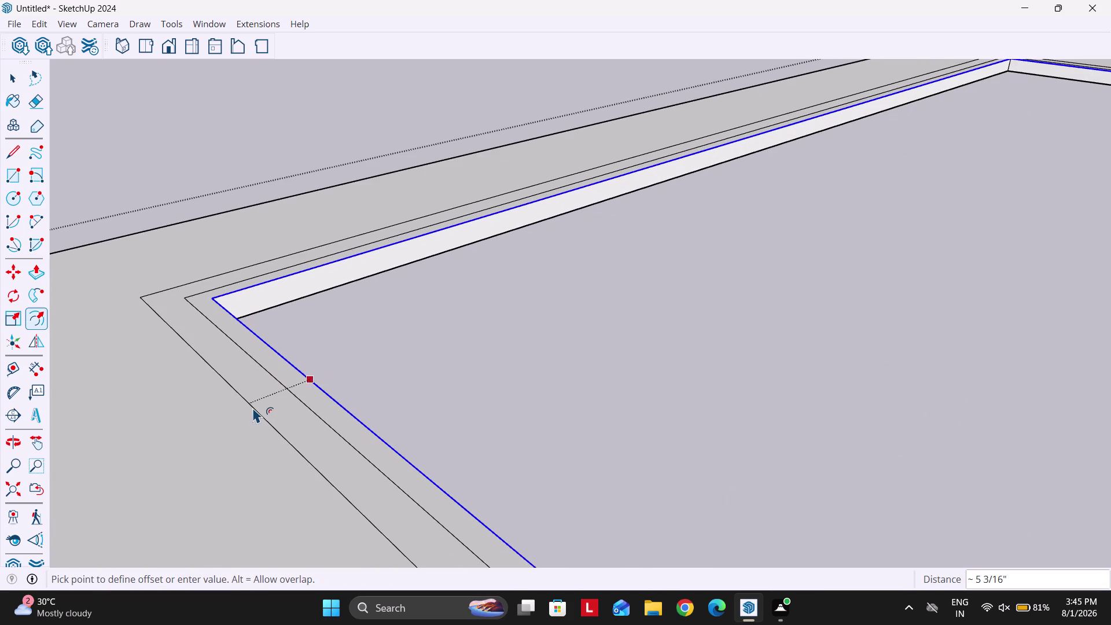
text(3")
key(Return)
key(space)
scroll(down, 3)
scroll(up, 3)
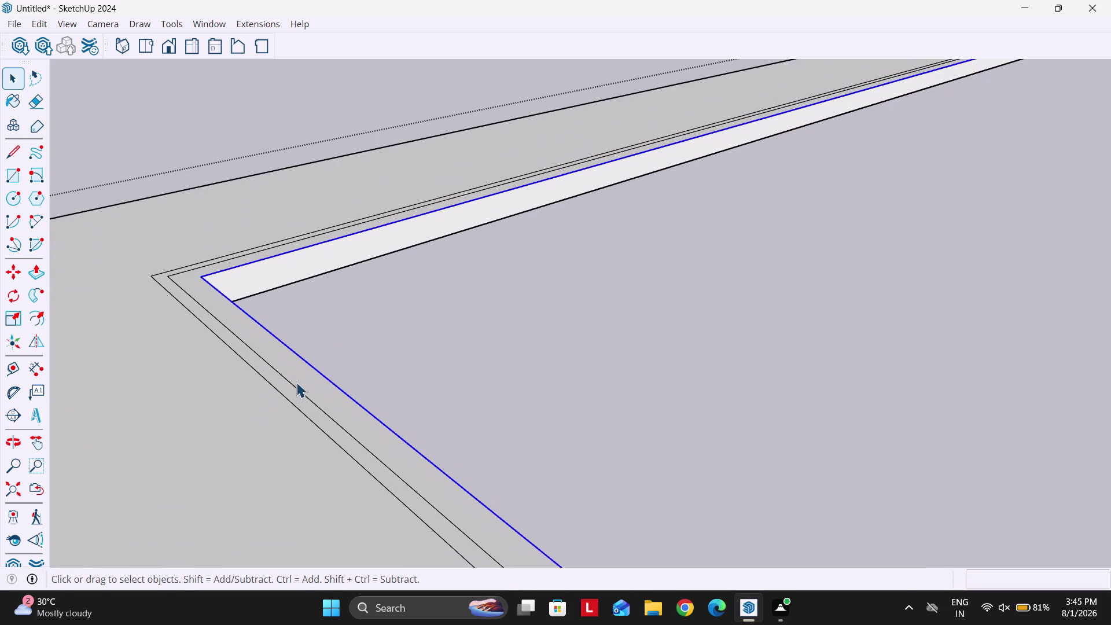
key(p)
scroll(up, 3)
Attempt a push/pull on the strip around the opening, then undo it.
key(Escape)
click(299, 399)
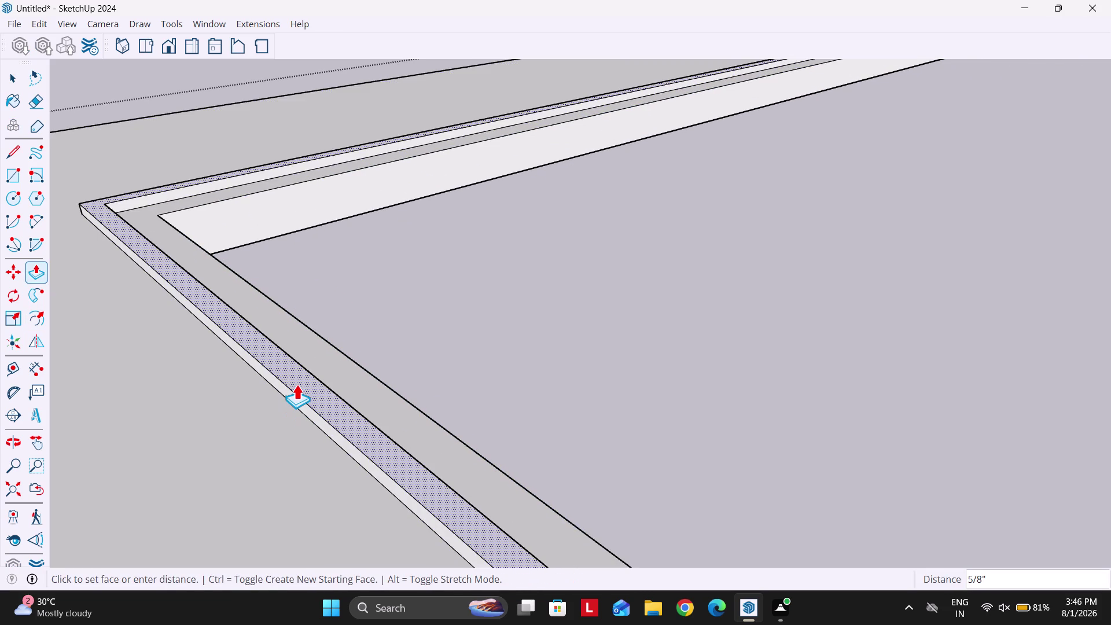
key(Escape)
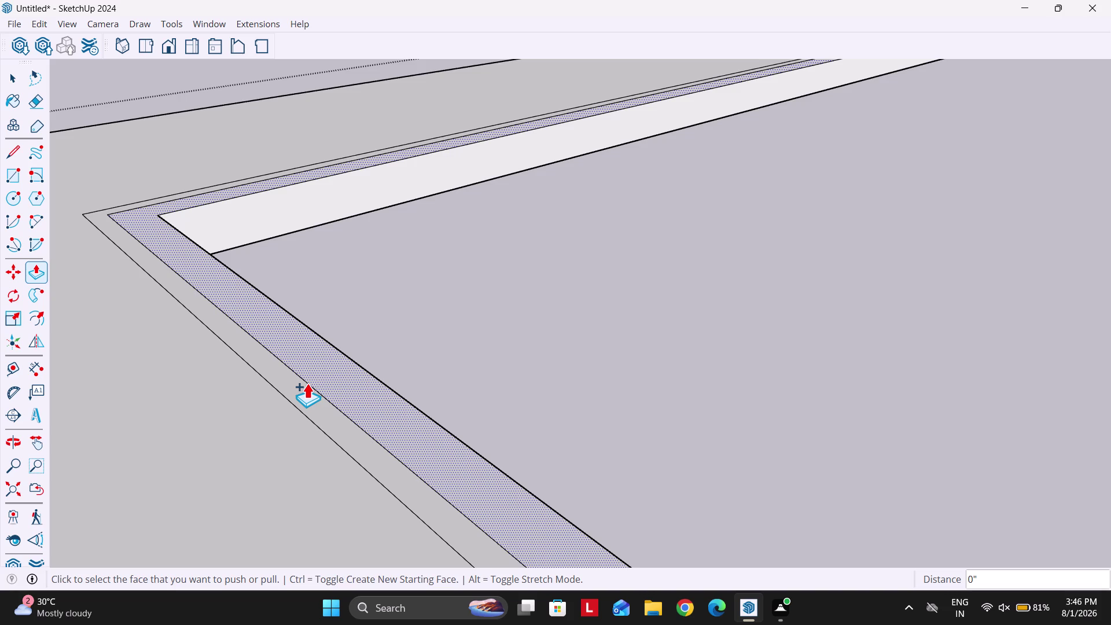
key(ctrl+z)
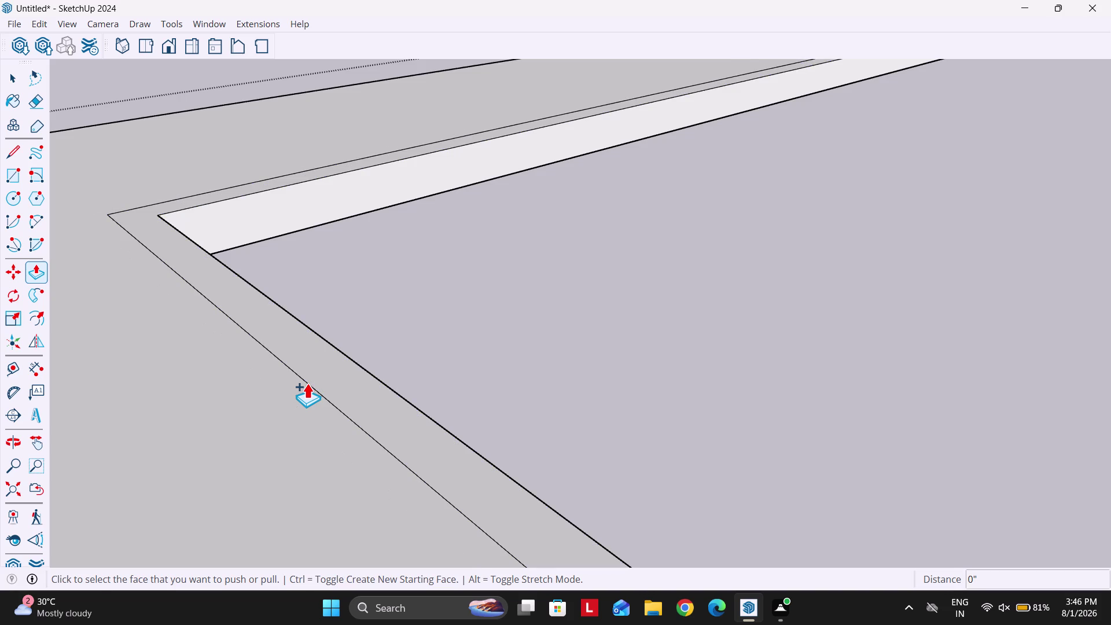
key(space)
scroll(up, 3)
Offset the strip's outline by 1 inch to split off a narrow band.
click(328, 405)
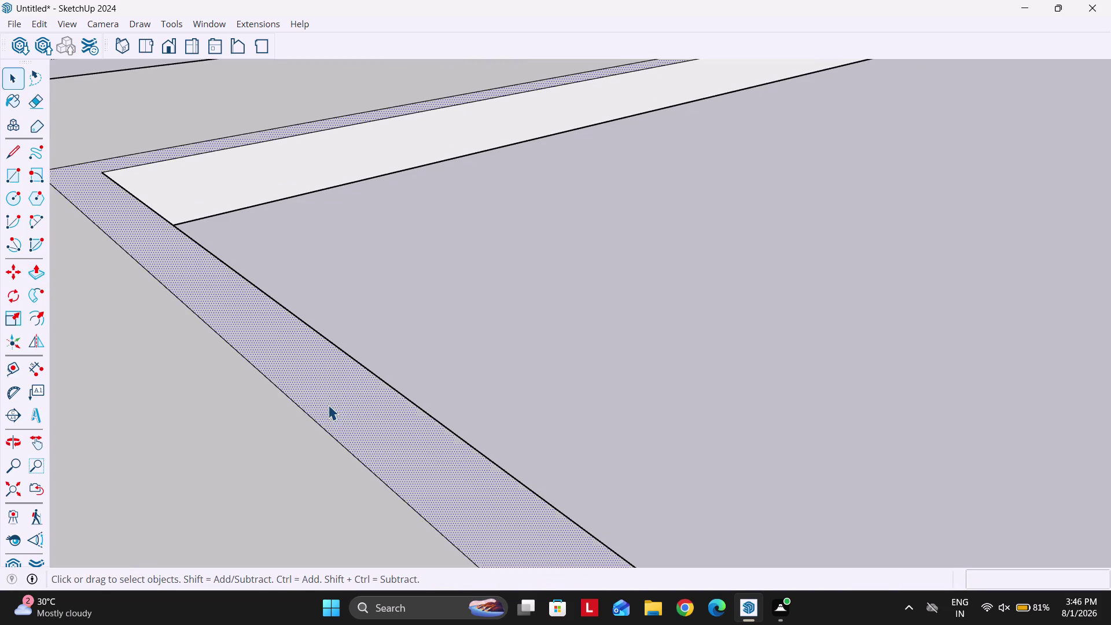
key(o)
click(340, 411)
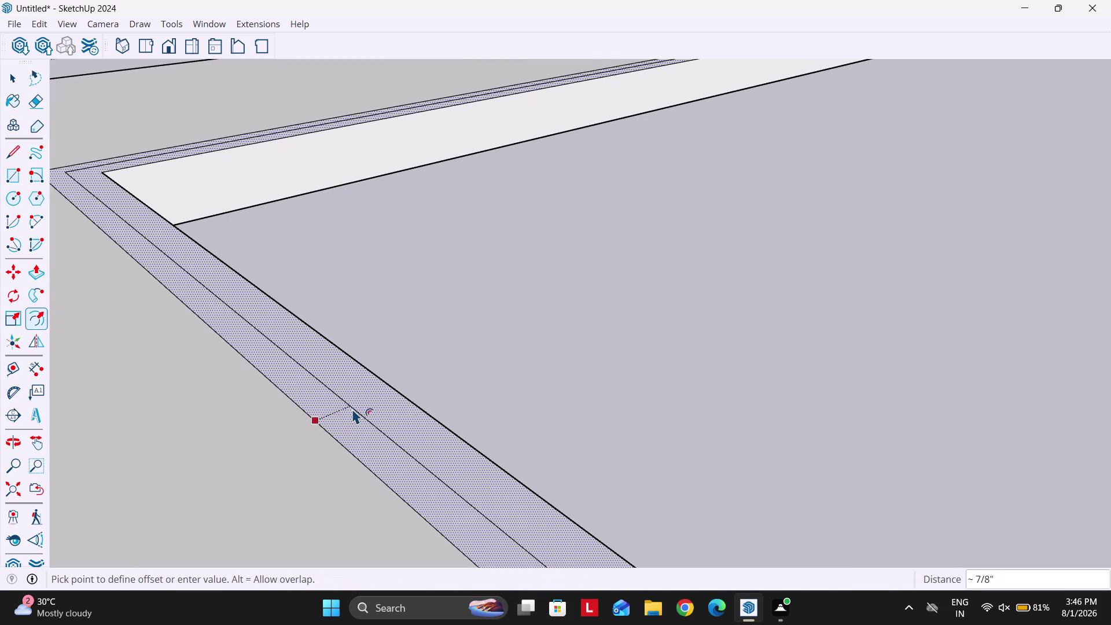
text(1")
key(Return)
key(space)
scroll(down, 3)
scroll(up, 3)
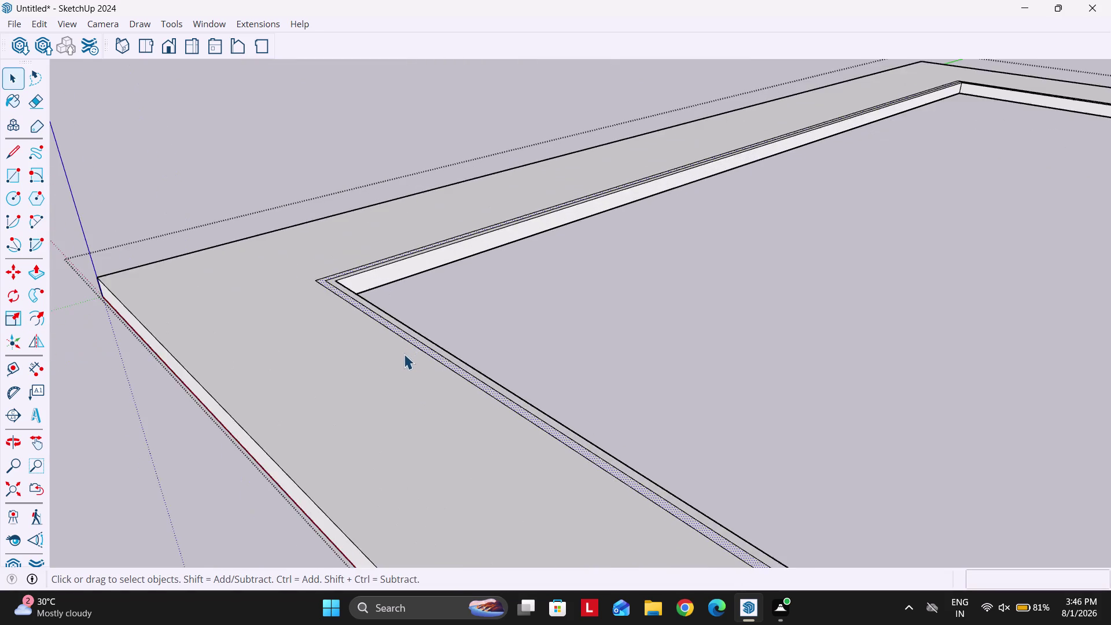
scroll(up, 3)
Push the narrow band 1 inch to form the groove and raise the outer face 2 inches.
key(p)
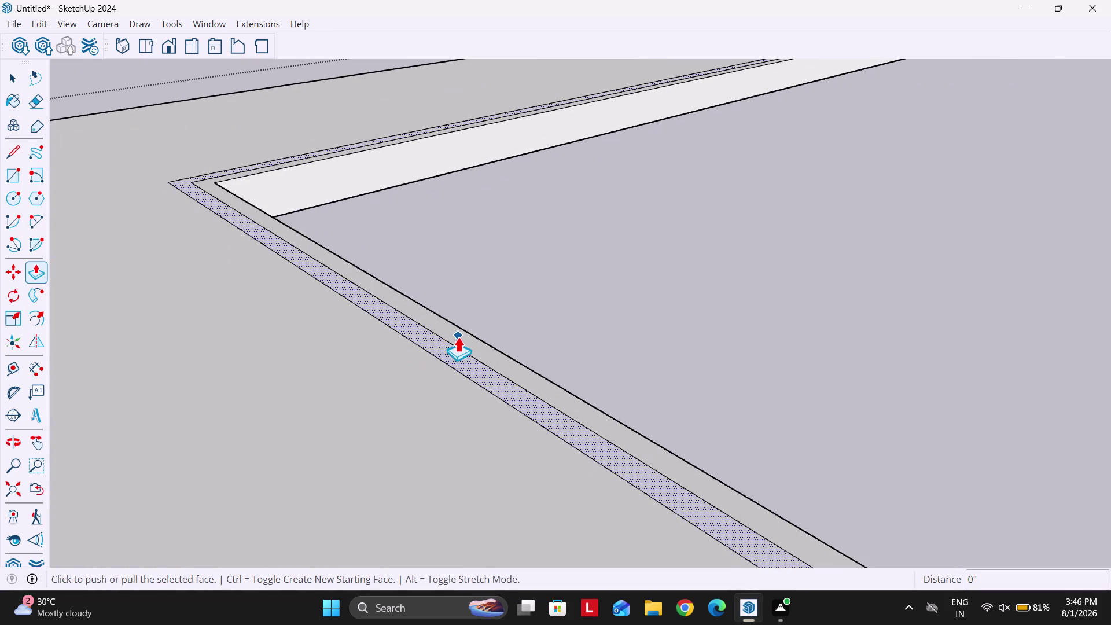
key(Escape)
click(463, 335)
text(1)
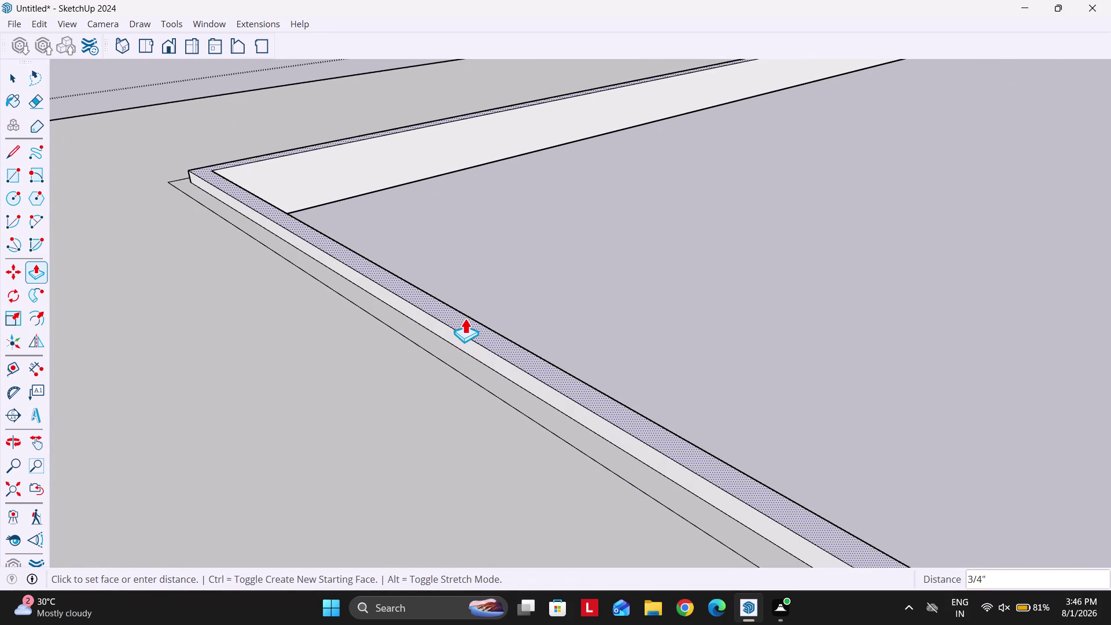
text(")
key(Return)
click(429, 379)
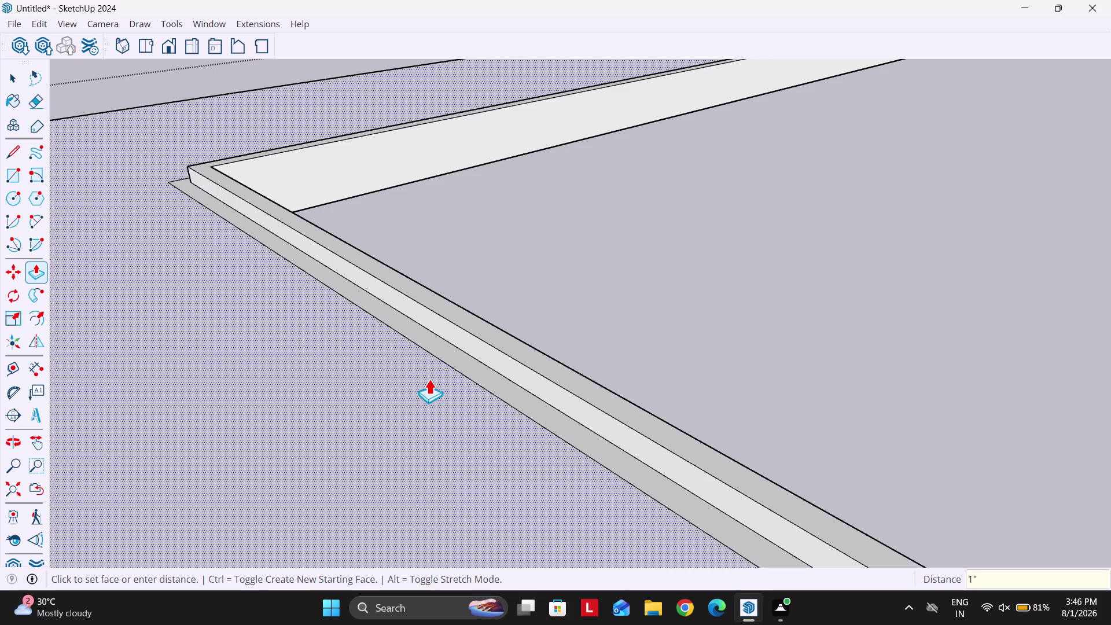
text(2")
key(Return)
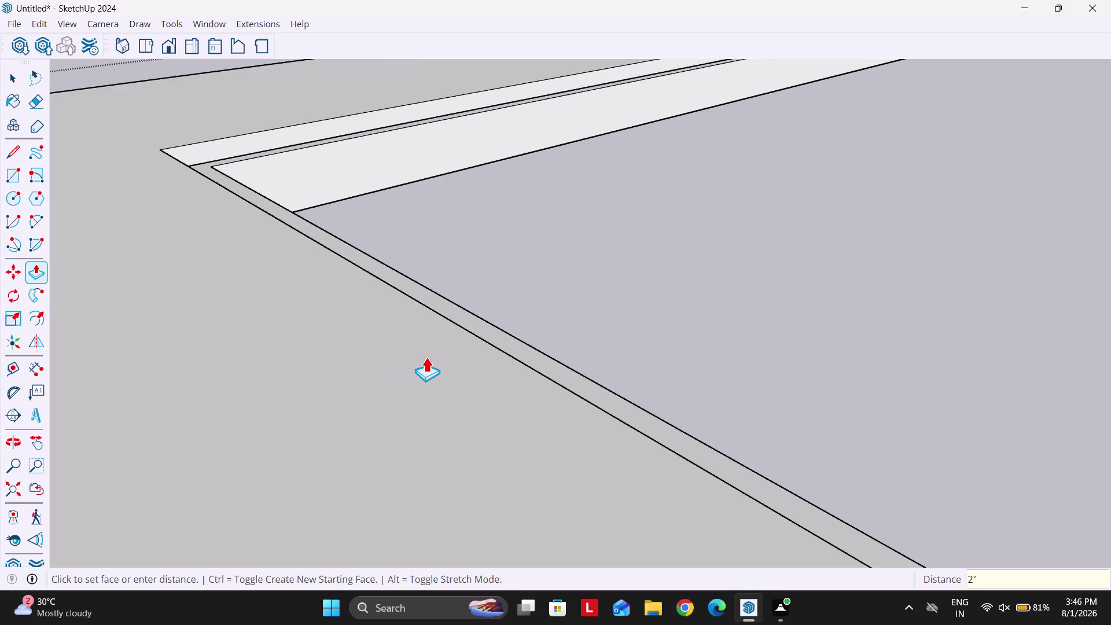
Orbit along the grooved rim and pull a strip face up 1 inch.
scroll(down, 3)
middle_drag(429, 378, 200, 379)
middle_drag(183, 373, 170, 369)
middle_drag(339, 361, 250, 352)
scroll(up, 3)
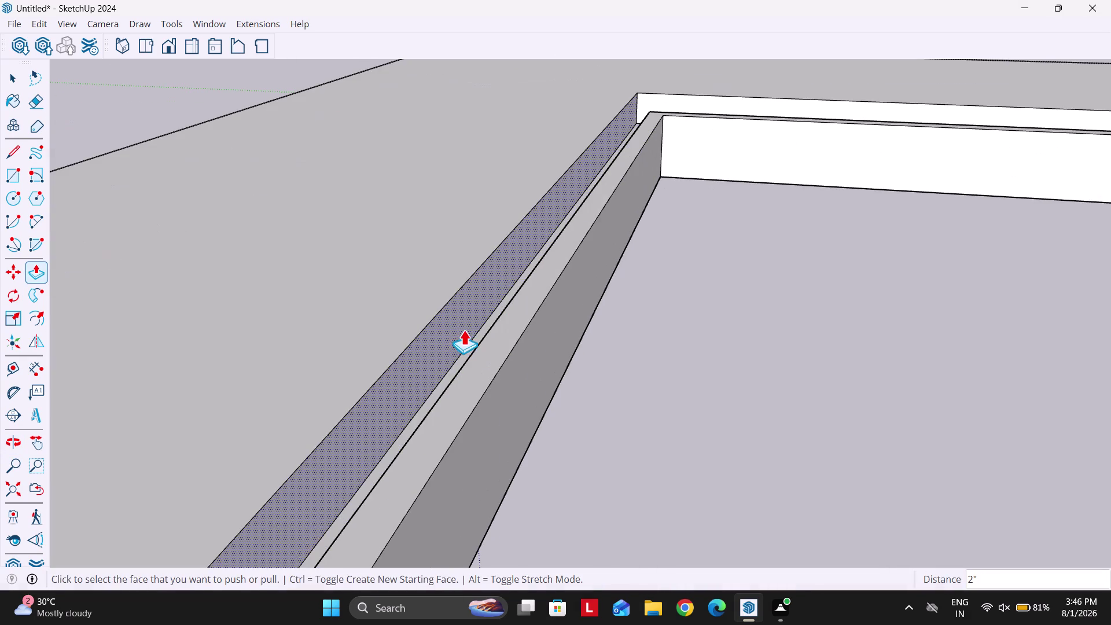
click(464, 330)
text(1")
key(Return)
Repeat the pull on the slab face and the remaining strip faces around the opening.
scroll(down, 3)
middle_drag(437, 369, 589, 383)
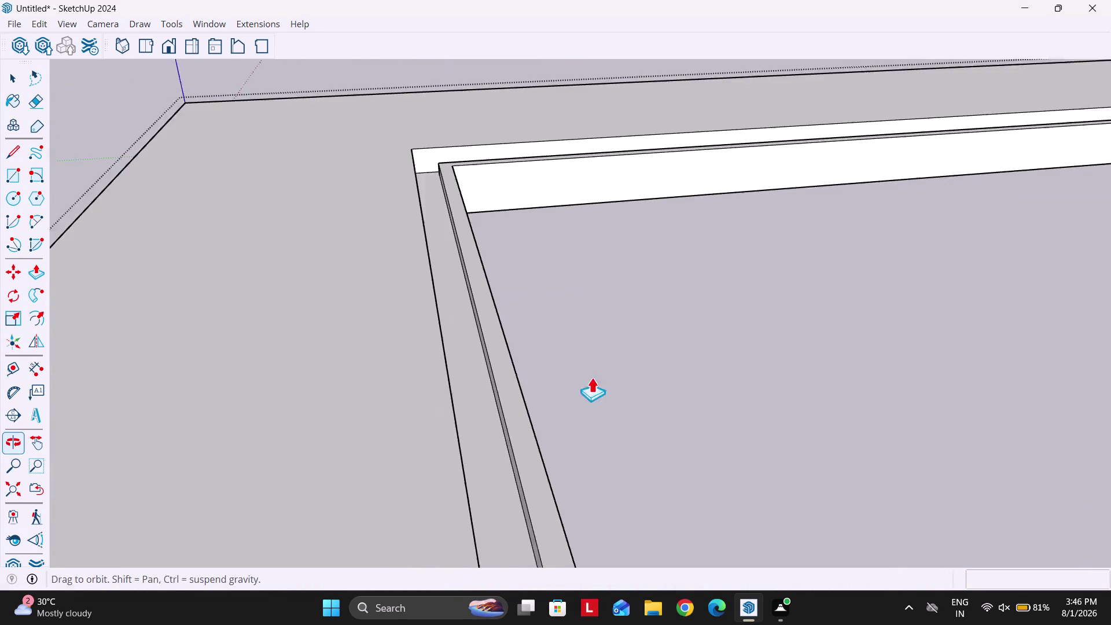
middle_drag(590, 383, 591, 383)
scroll(up, 3)
double_click(417, 160)
scroll(down, 3)
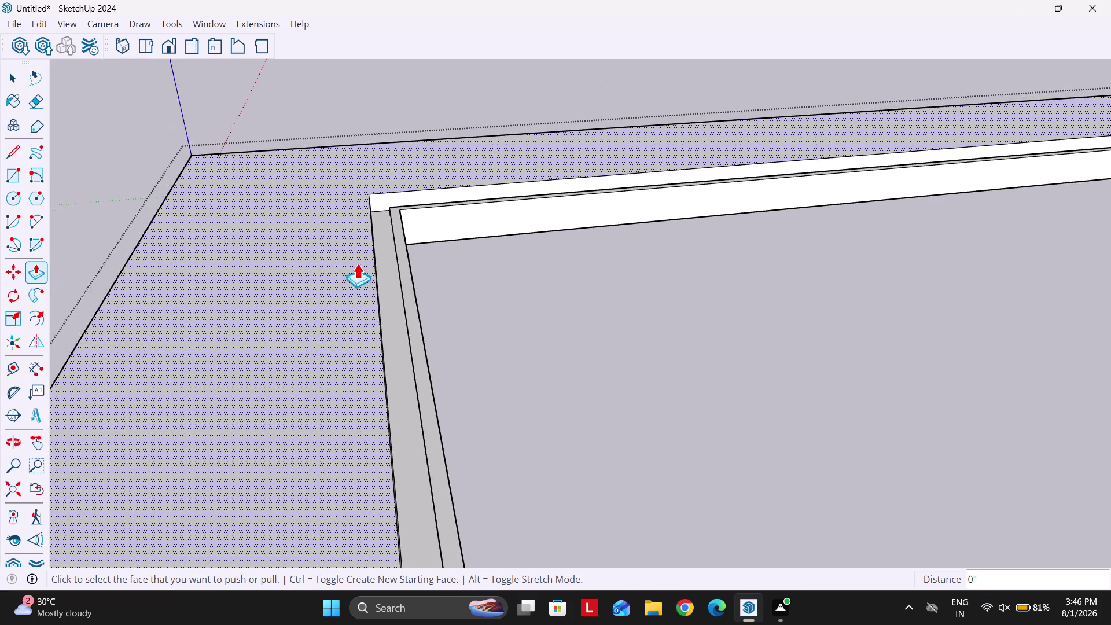
scroll(down, 3)
middle_drag(296, 284, 646, 312)
scroll(up, 3)
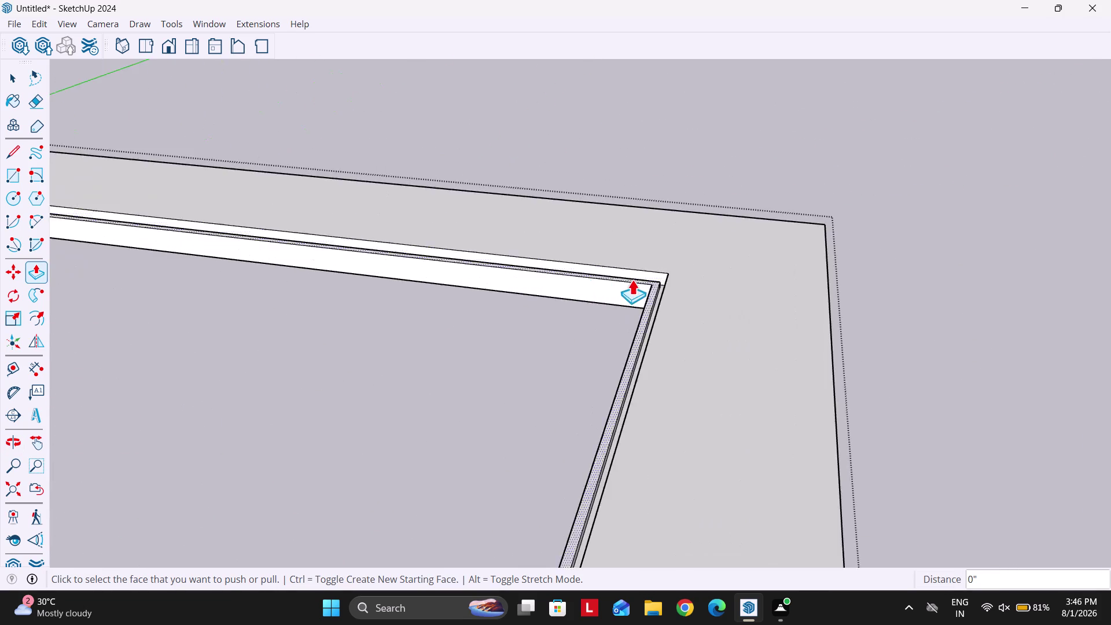
scroll(up, 3)
double_click(679, 271)
middle_drag(509, 266, 721, 250)
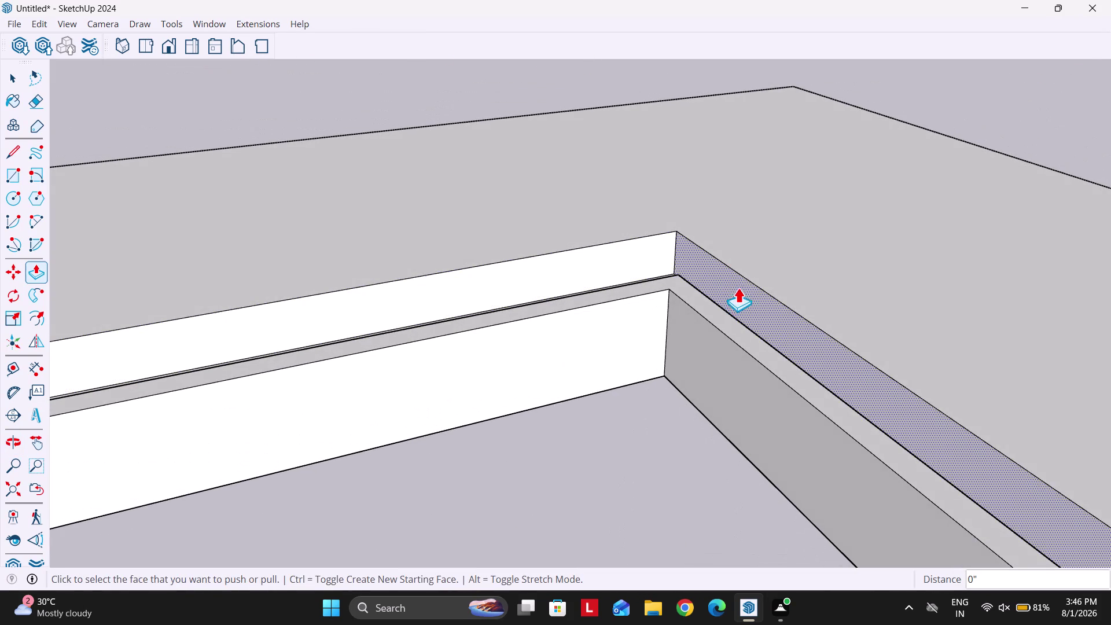
double_click(736, 283)
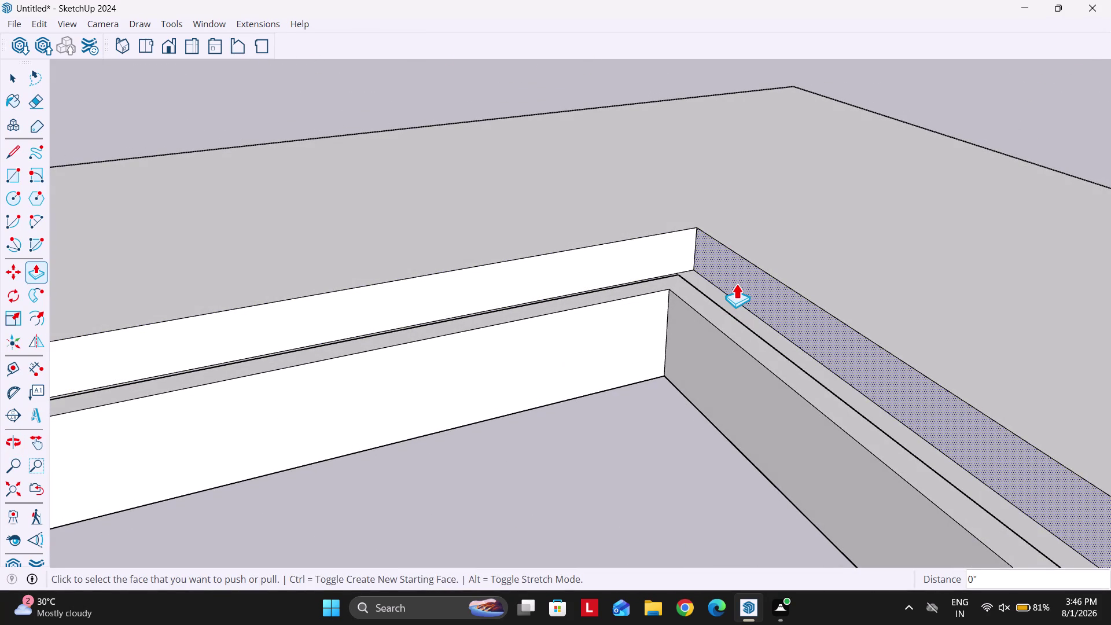
Orbit around the opening to inspect the stepped, grooved rim.
key(space)
key(Escape)
scroll(down, 3)
key(Escape)
key(Escape)
middle_drag(698, 311, 650, 301)
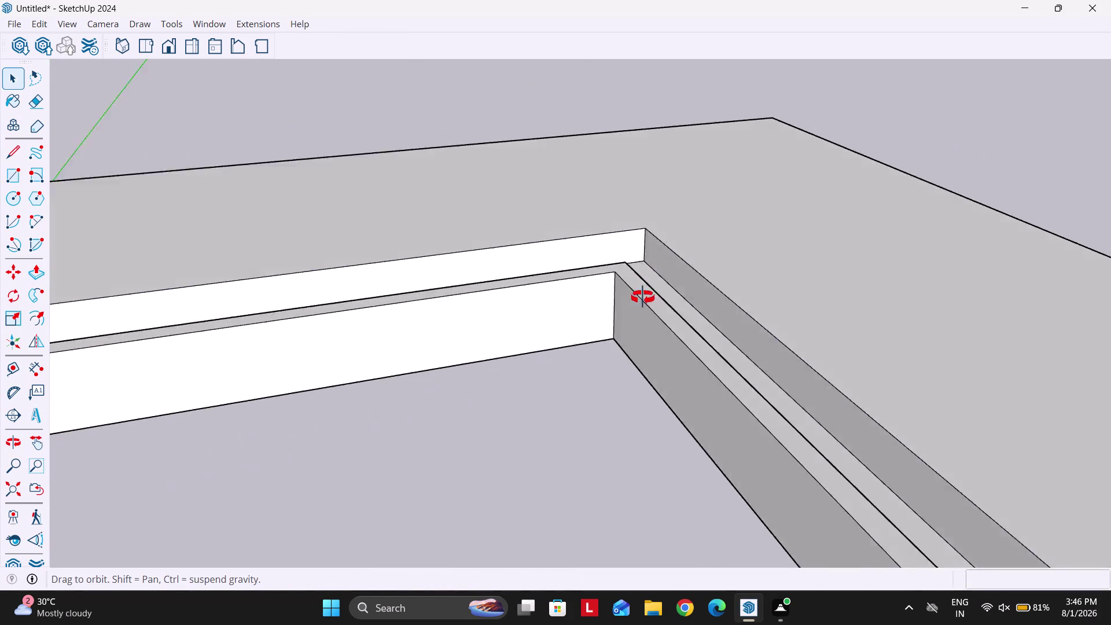
middle_drag(650, 301, 626, 301)
key(Escape)
scroll(down, 3)
middle_drag(560, 251, 695, 318)
scroll(down, 3)
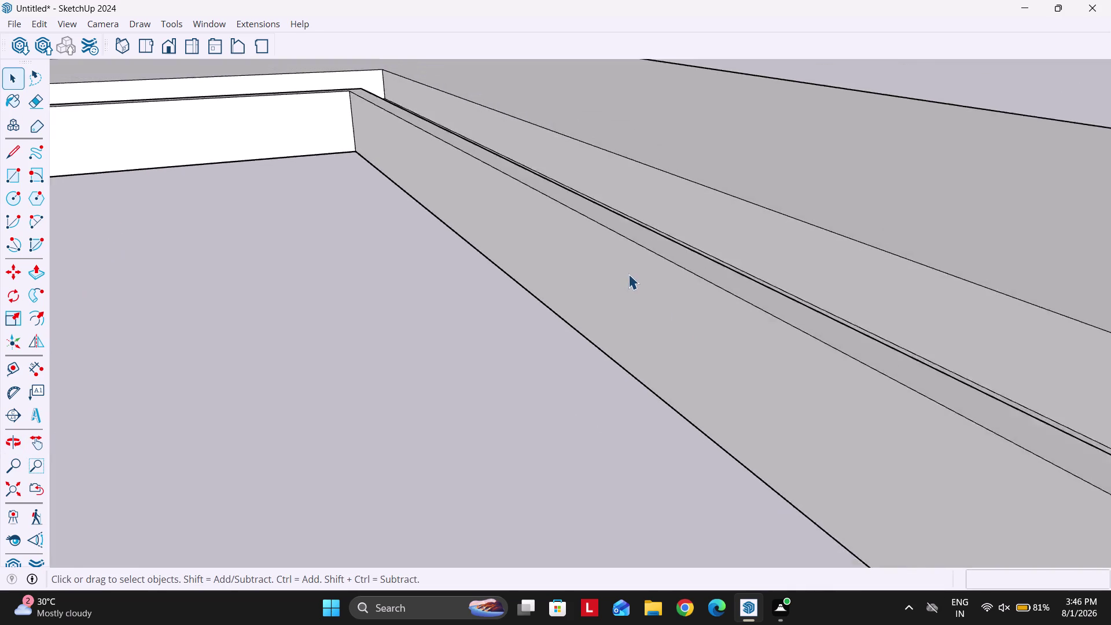
scroll(down, 3)
key(Escape)
key(Escape)
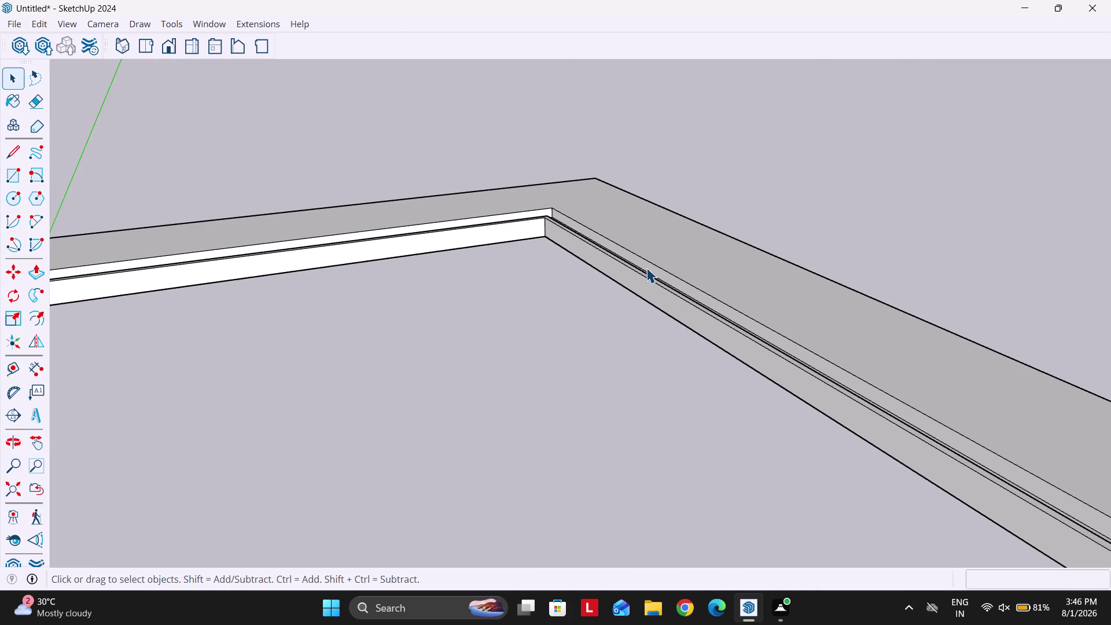